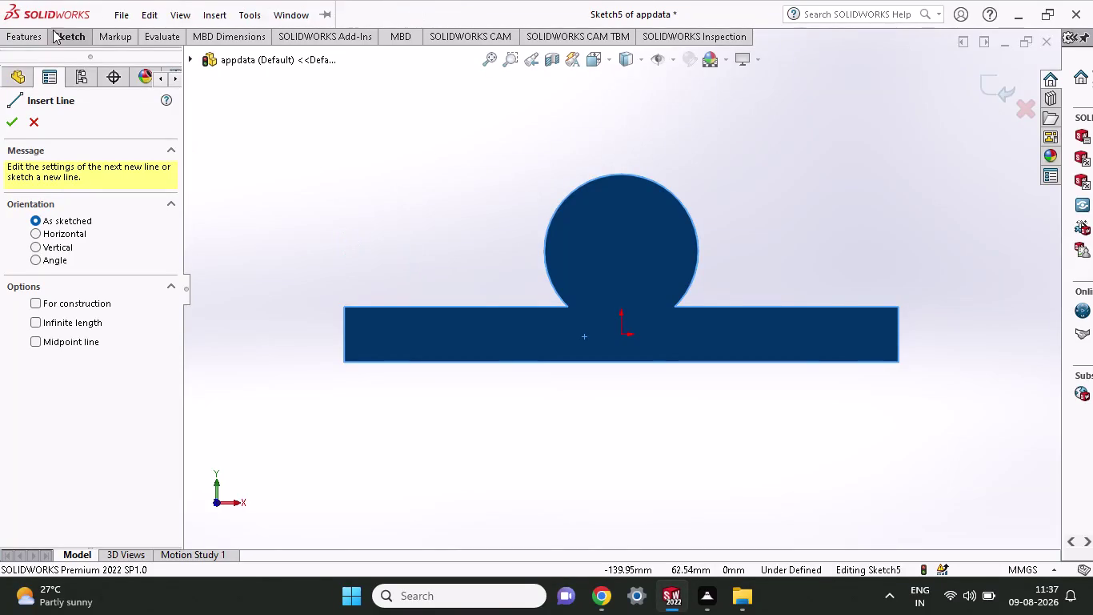
Sketch a line from the plate's top-left corner partway along the top edge, stopping before the boss.
click(53, 39)
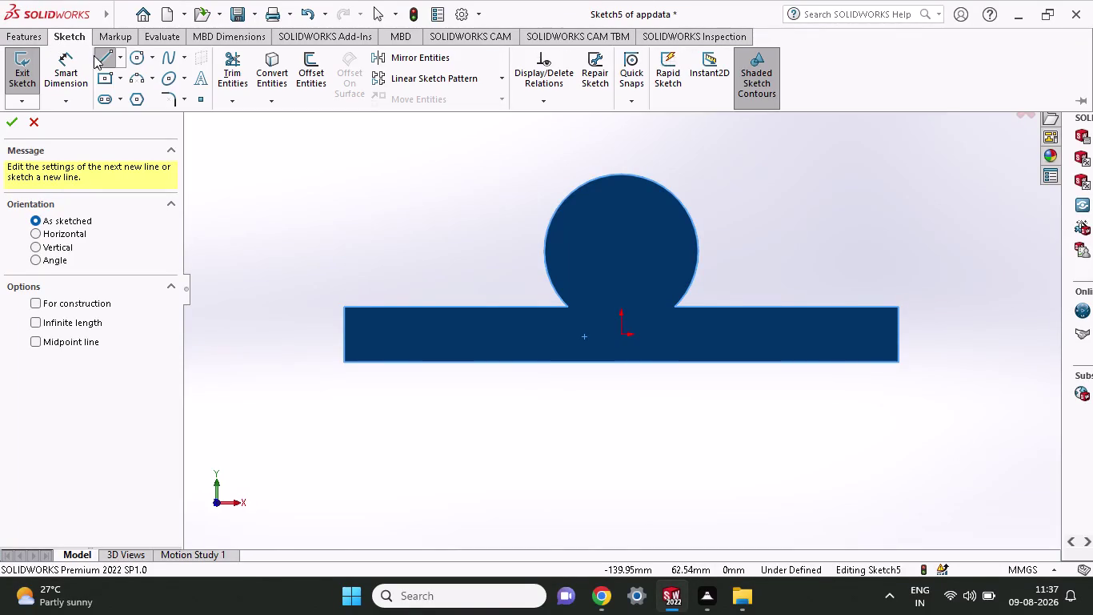
click(105, 56)
click(342, 306)
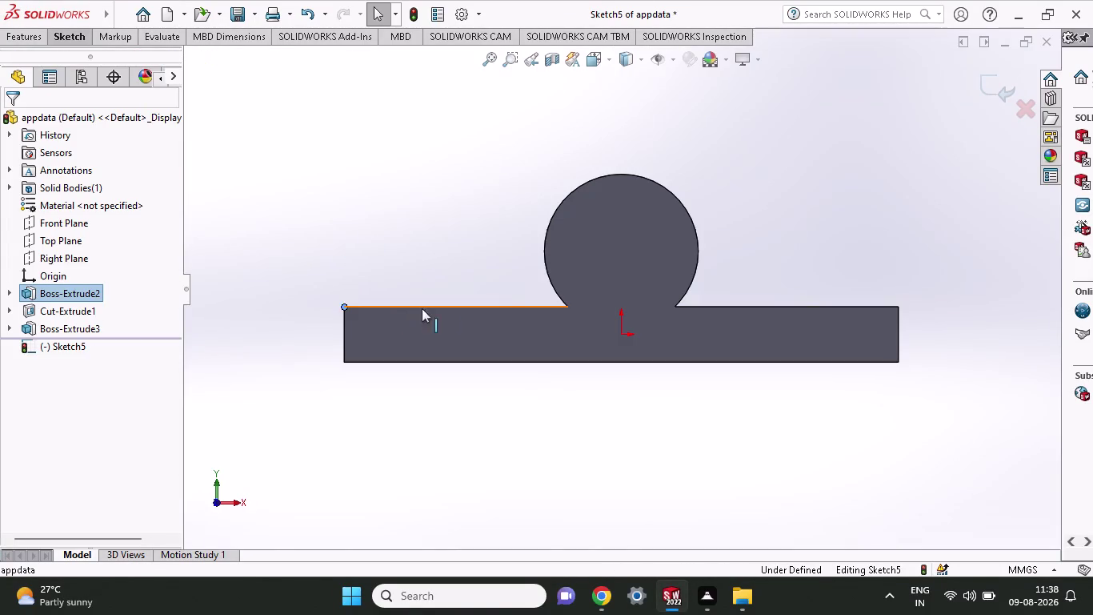
click(532, 305)
click(453, 254)
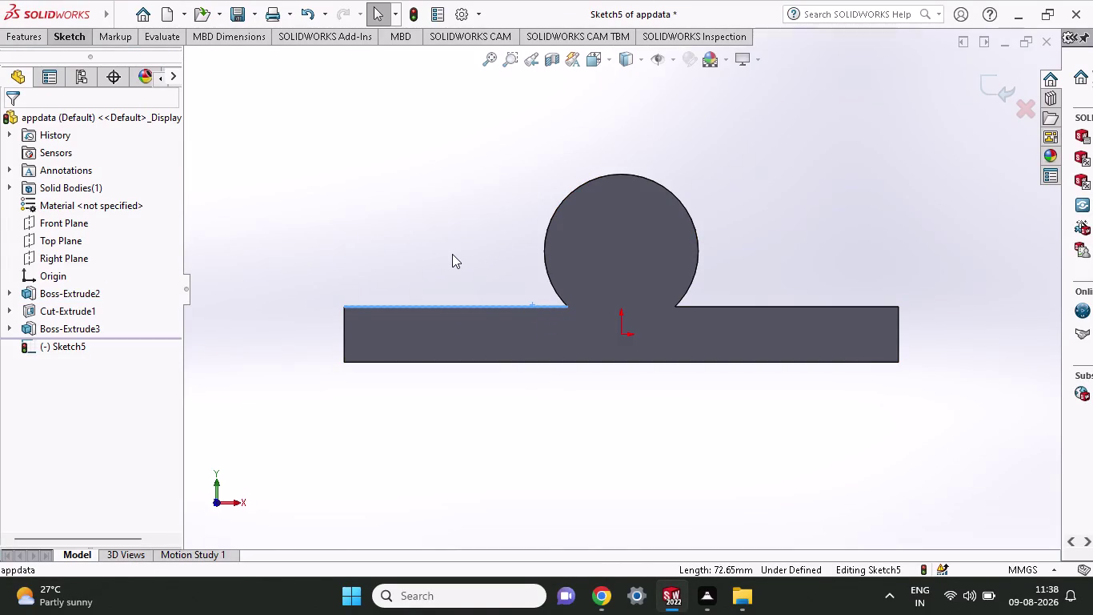
click(67, 41)
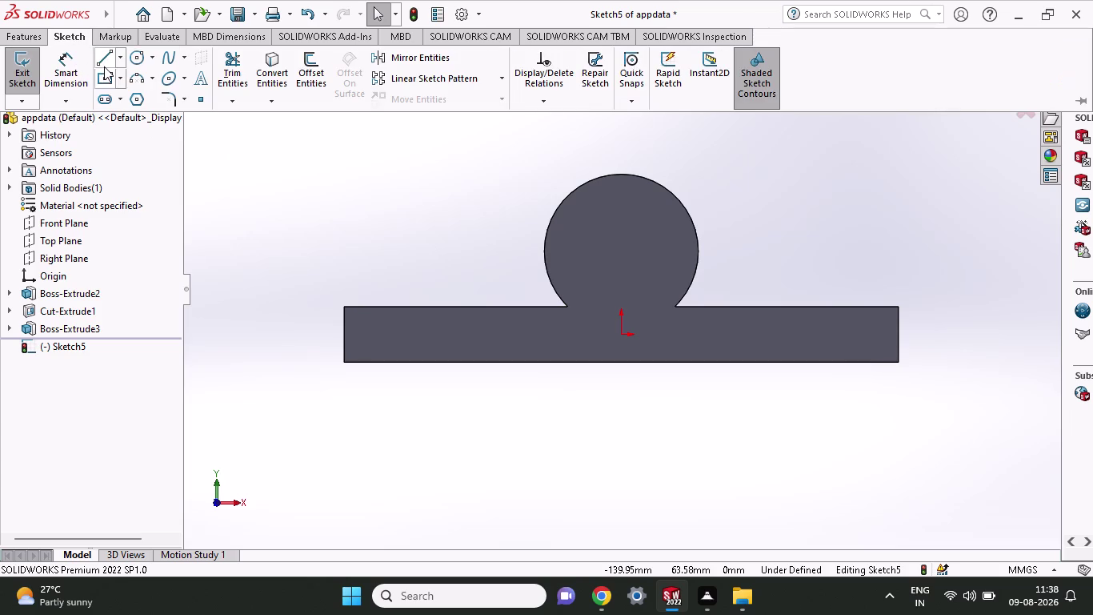
click(104, 66)
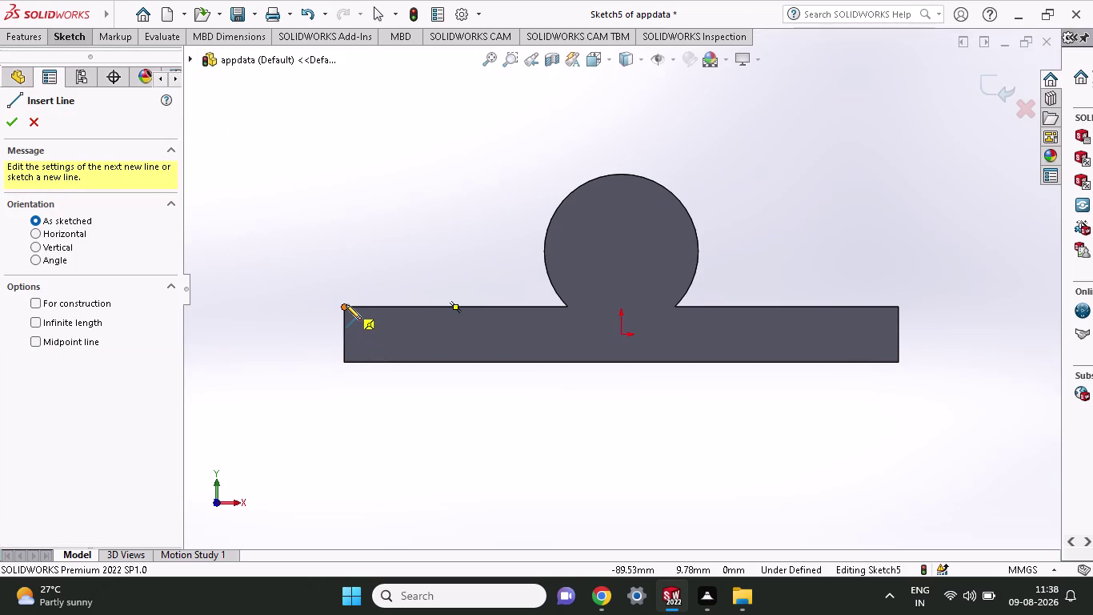
click(345, 304)
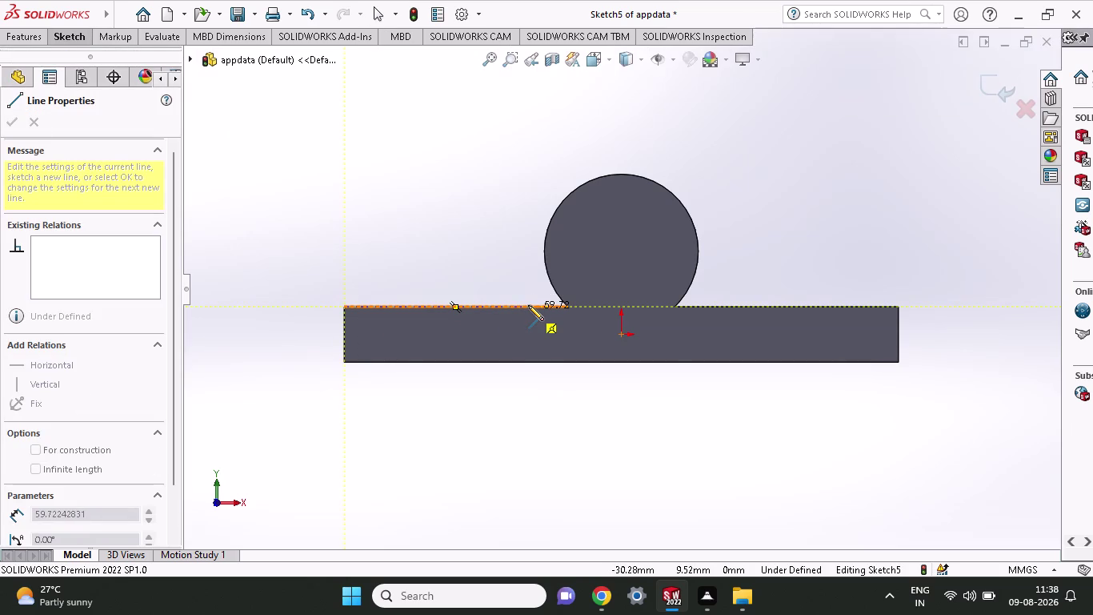
click(528, 305)
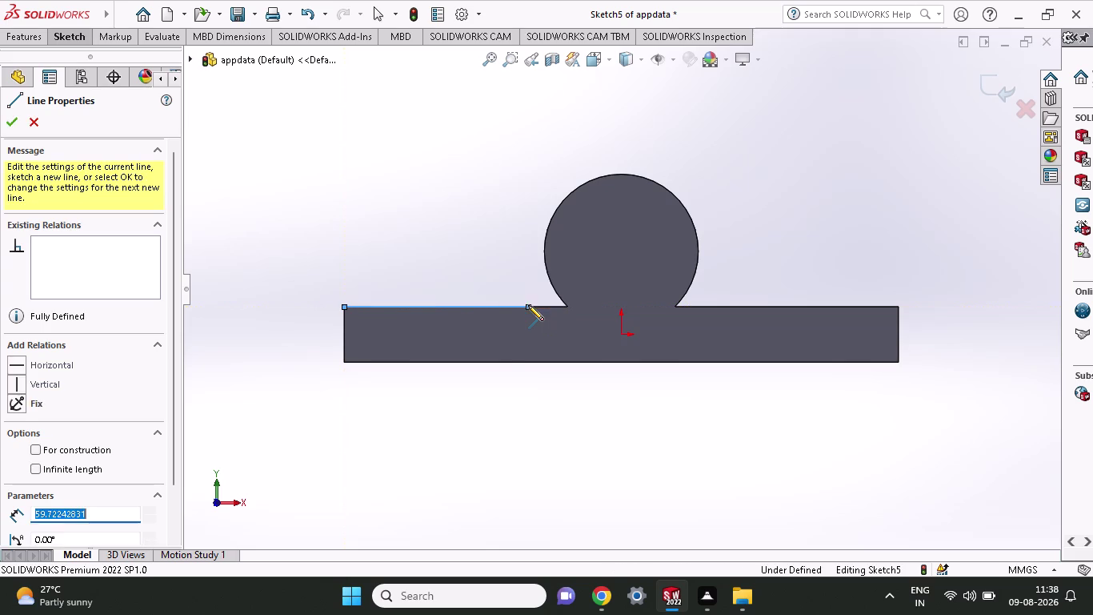
right_click(442, 445)
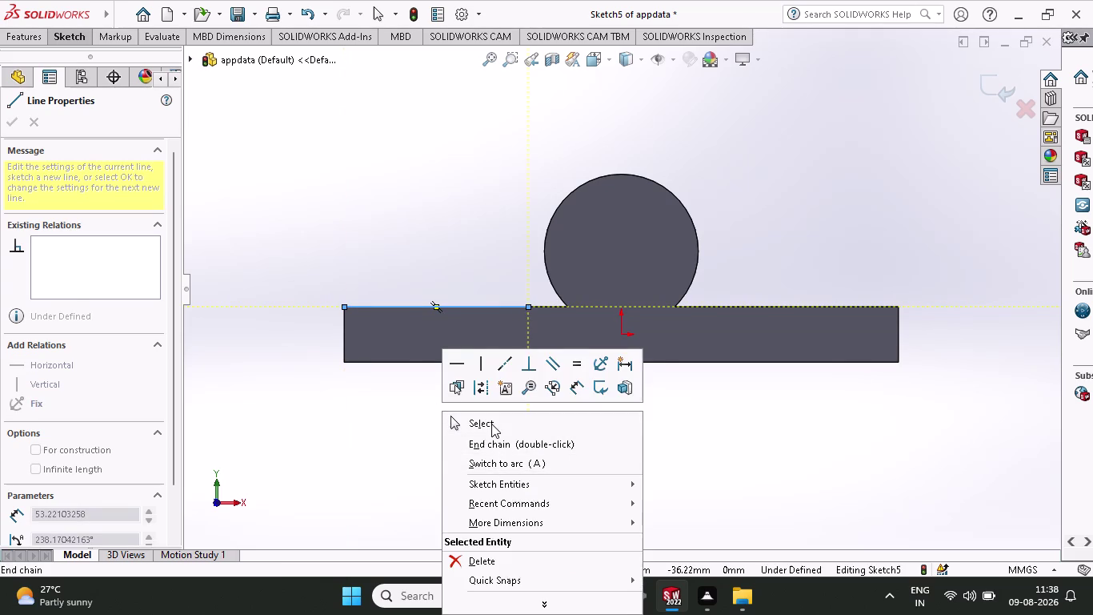
click(491, 423)
click(58, 38)
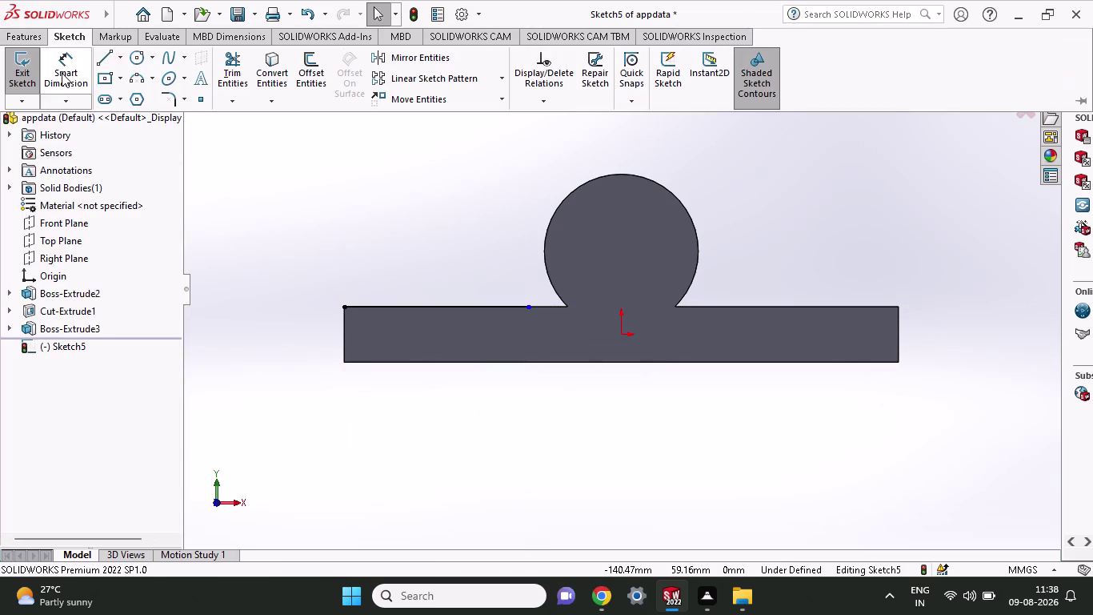
Dimension the top-edge line between its endpoints below the plate, entering 50.
click(65, 67)
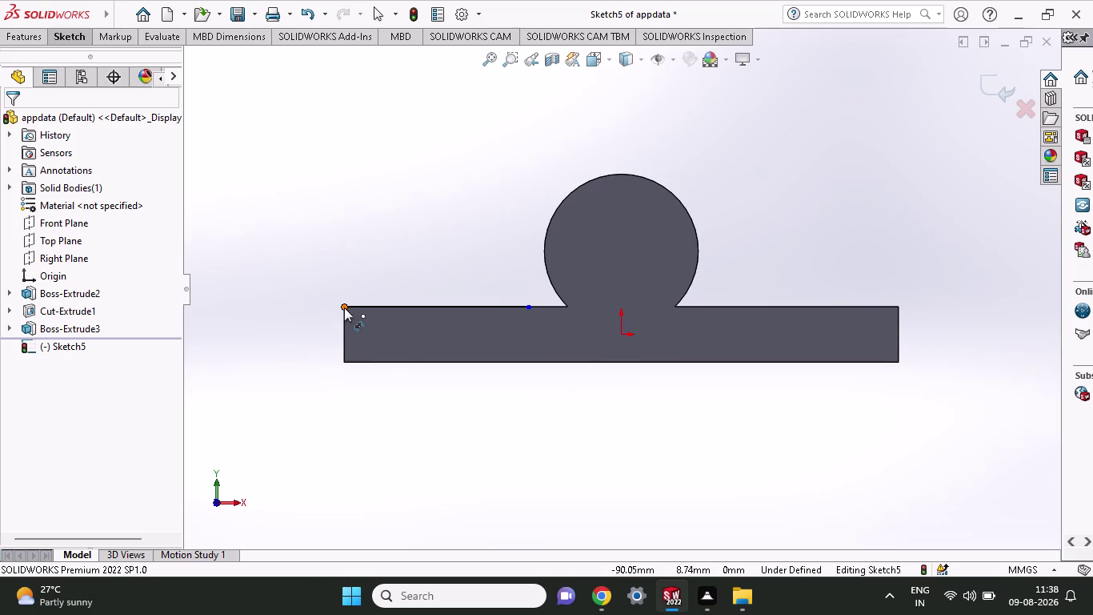
click(344, 308)
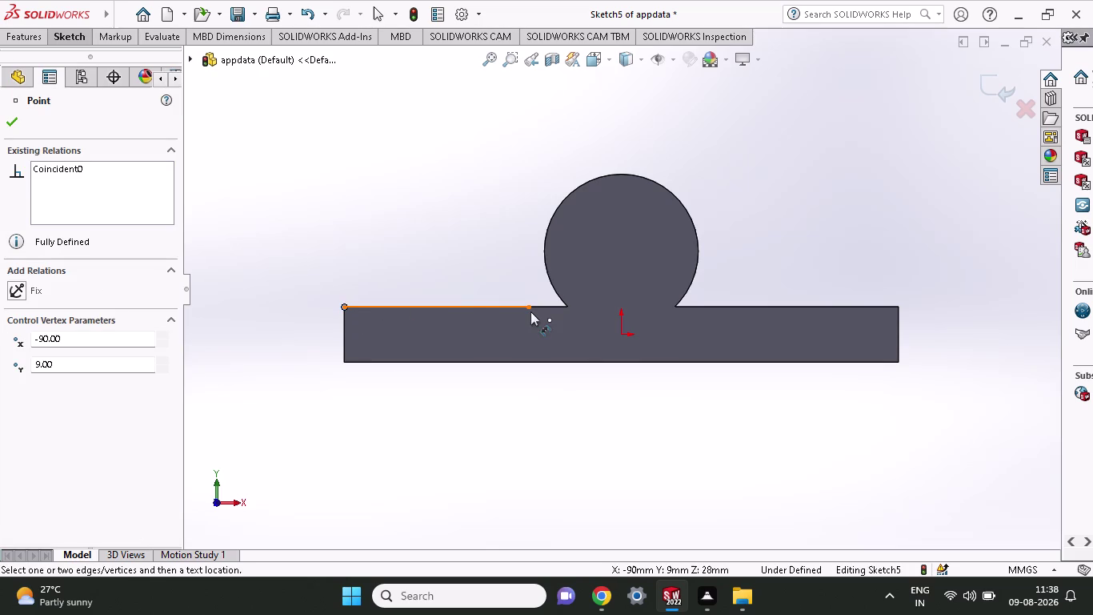
click(528, 307)
click(519, 429)
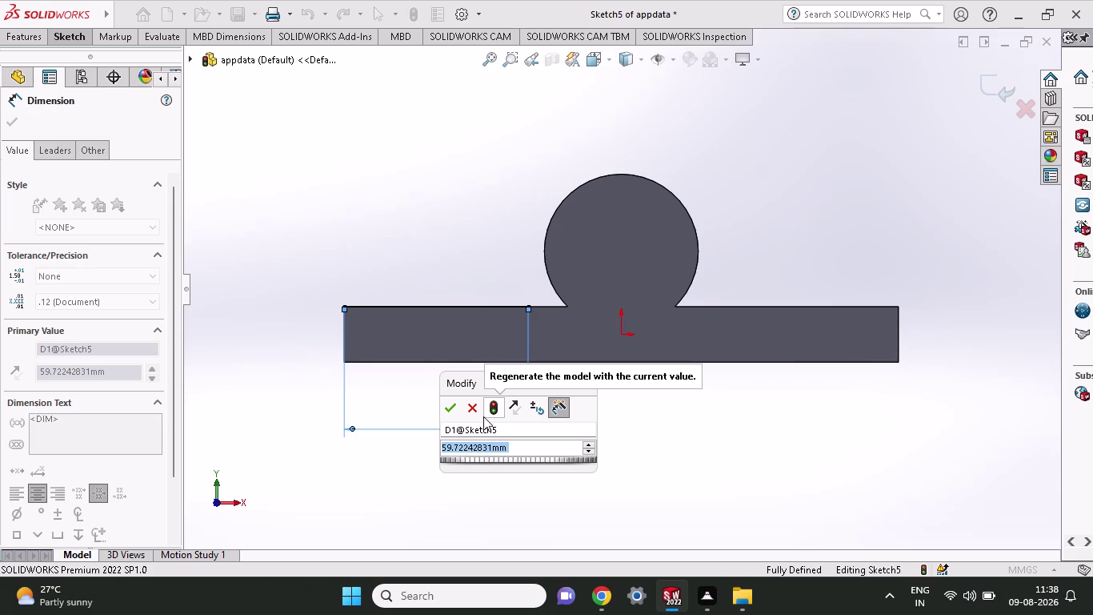
text(50)
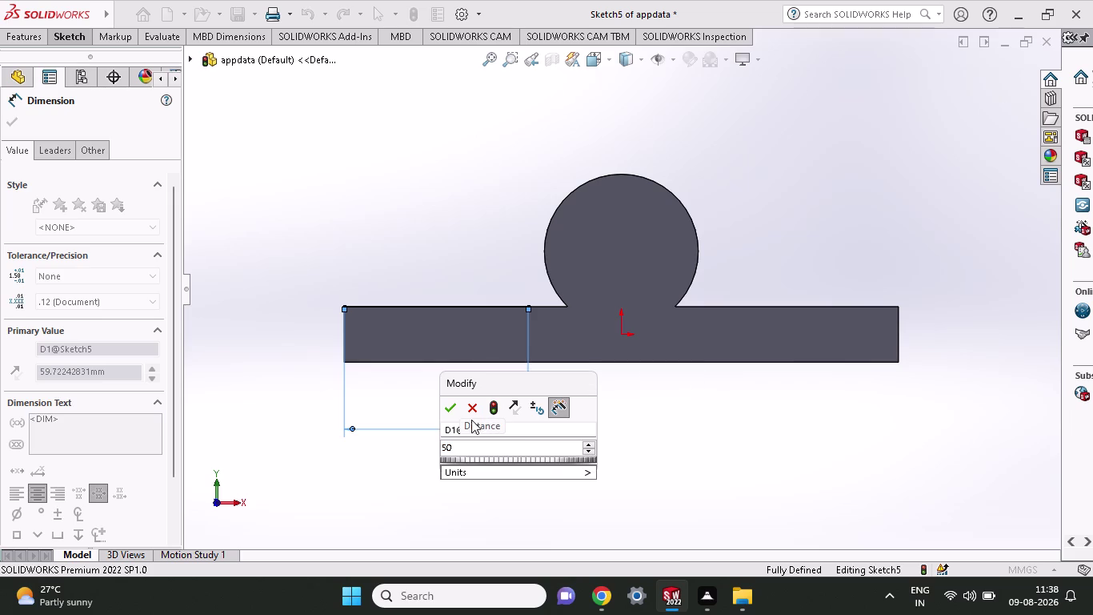
click(448, 414)
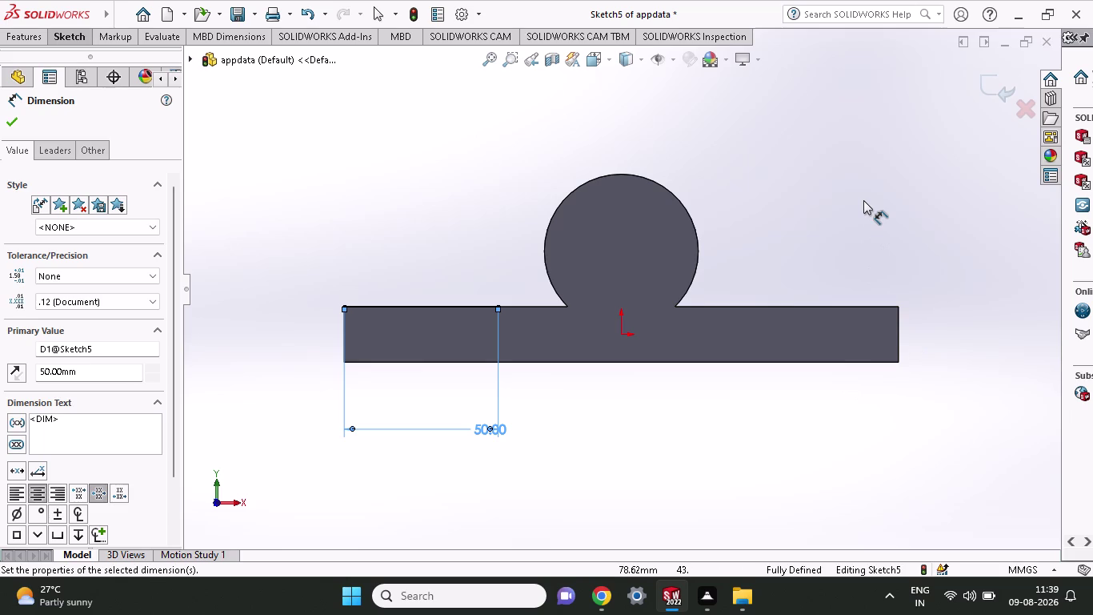
Adjust the view and undo the length change back to 59.72.
middle_drag(863, 200, 867, 245)
scroll(up, 3)
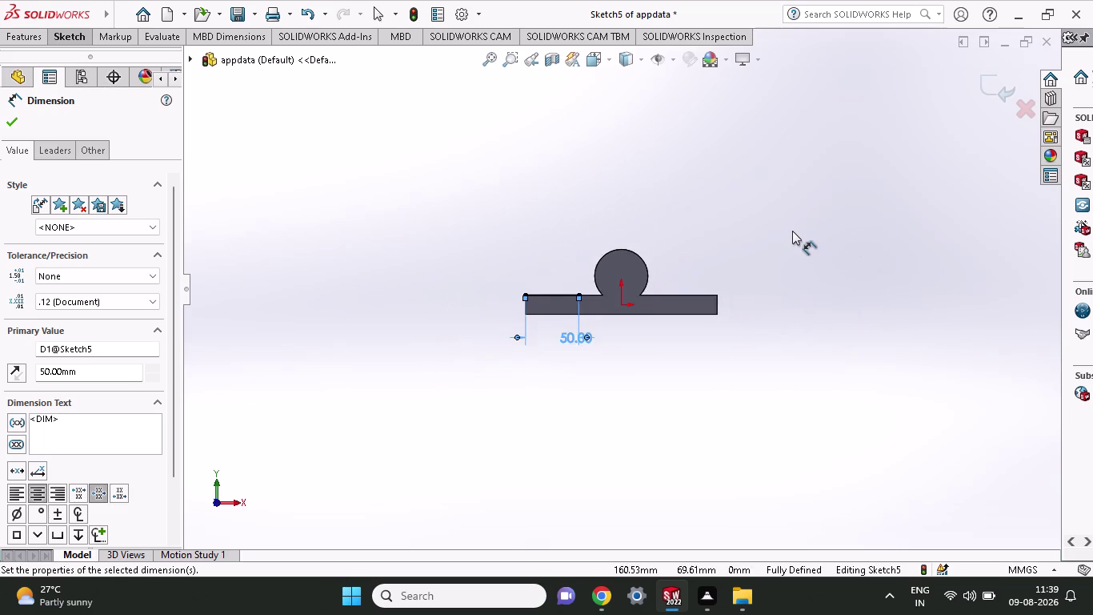
scroll(down, 3)
scroll(up, 3)
scroll(down, 3)
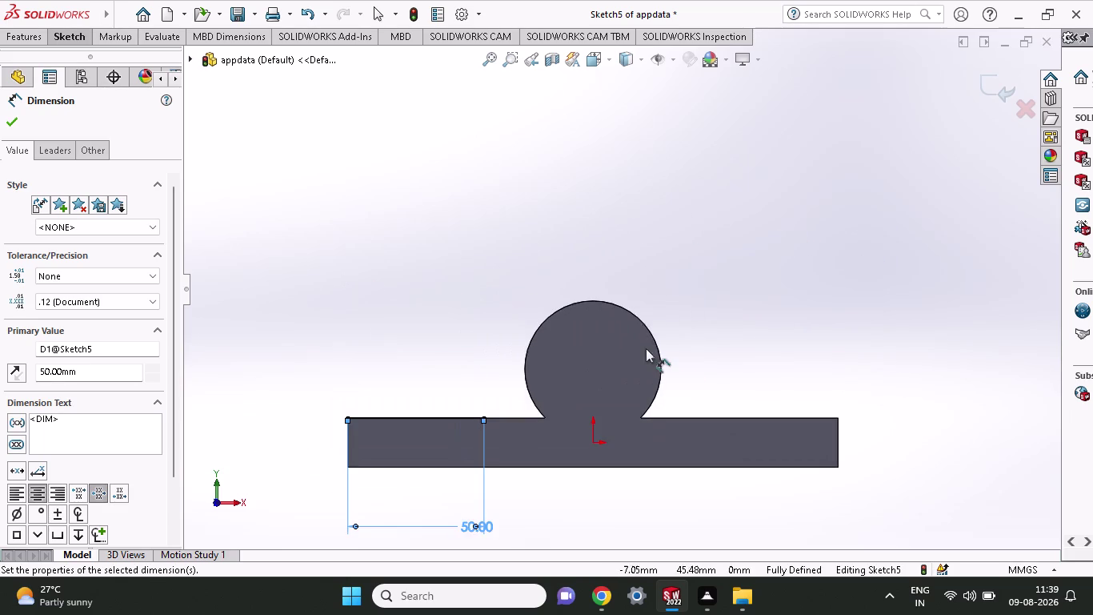
scroll(up, 3)
scroll(down, 3)
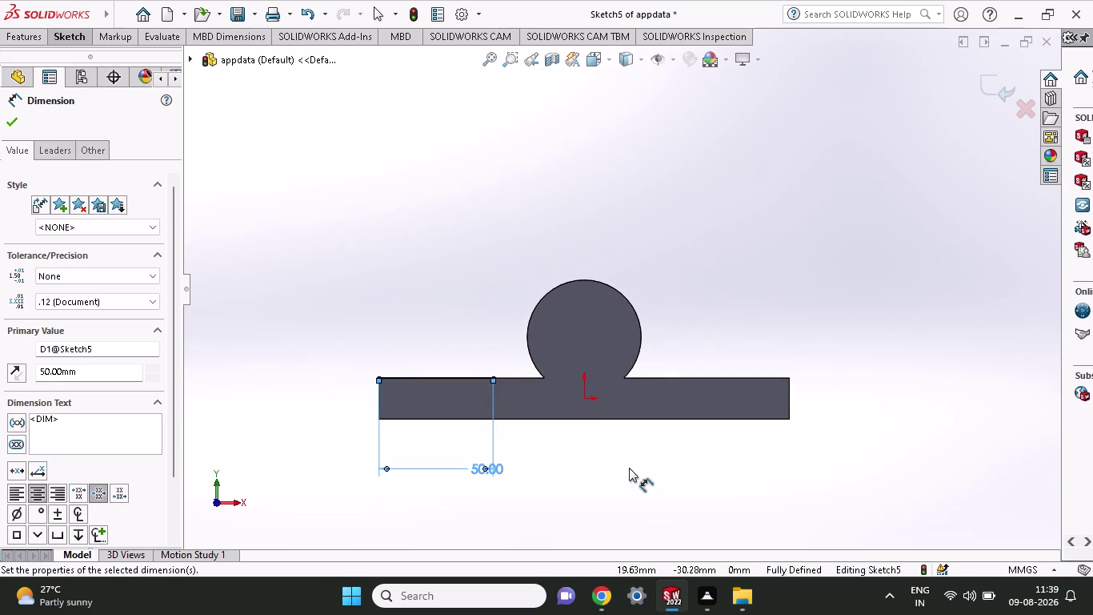
scroll(down, 3)
scroll(down, 3)
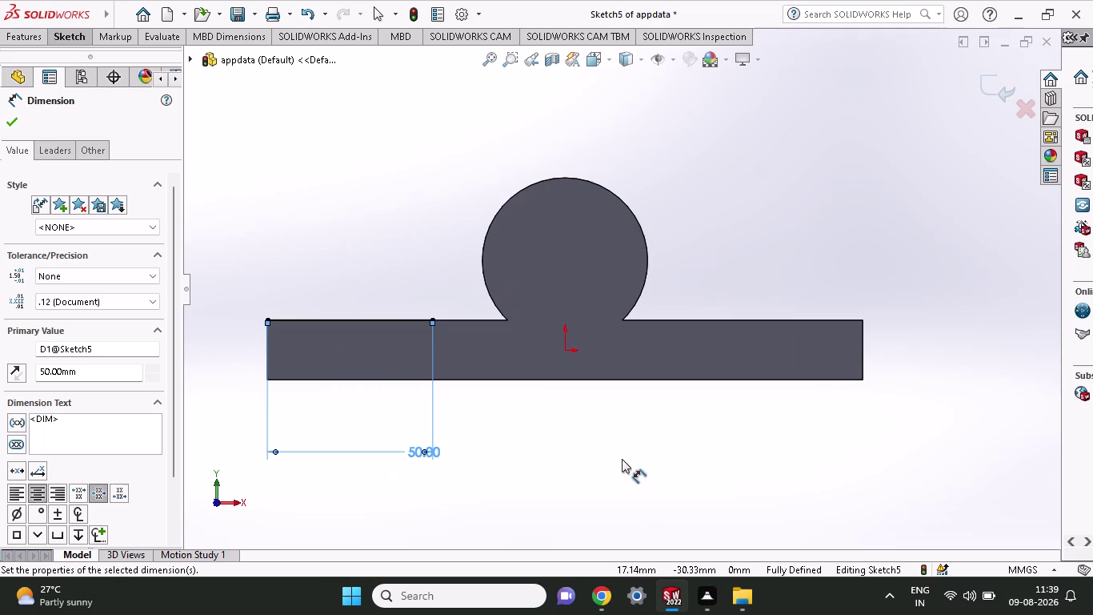
key(ctrl+z)
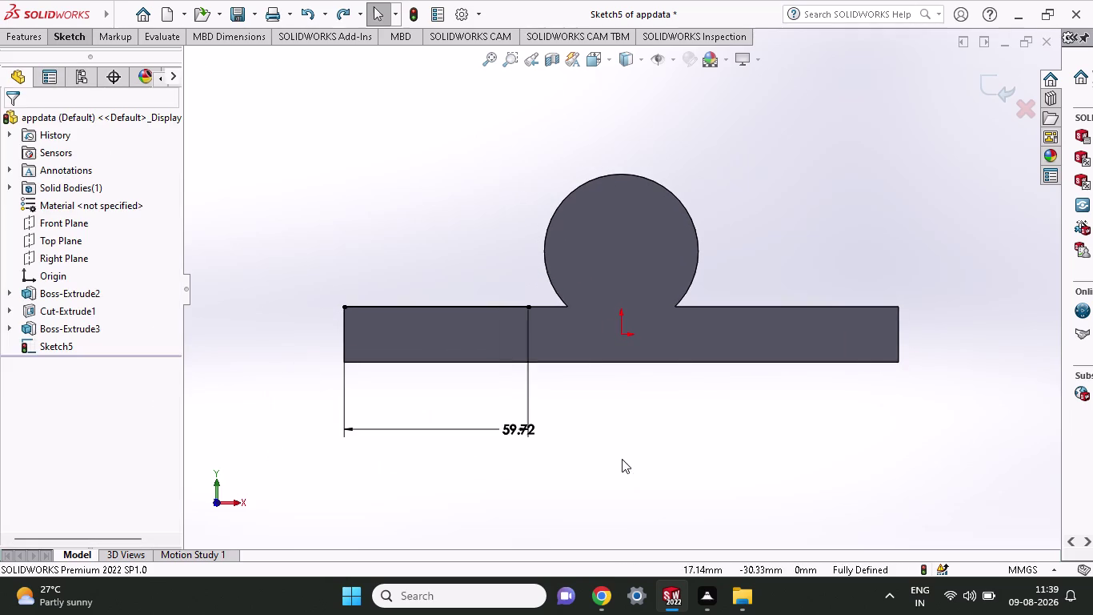
Undo the length dimension and line sketch, returning to edit the boss circle sketch.
key(ctrl+z)
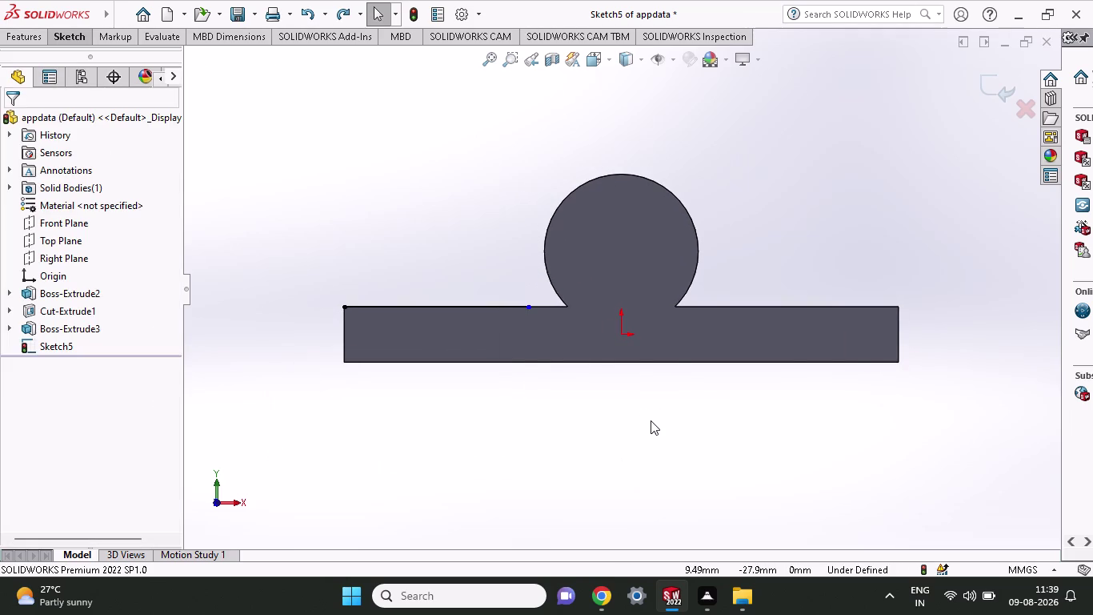
key(ctrl+z)
key(ctrl+z)
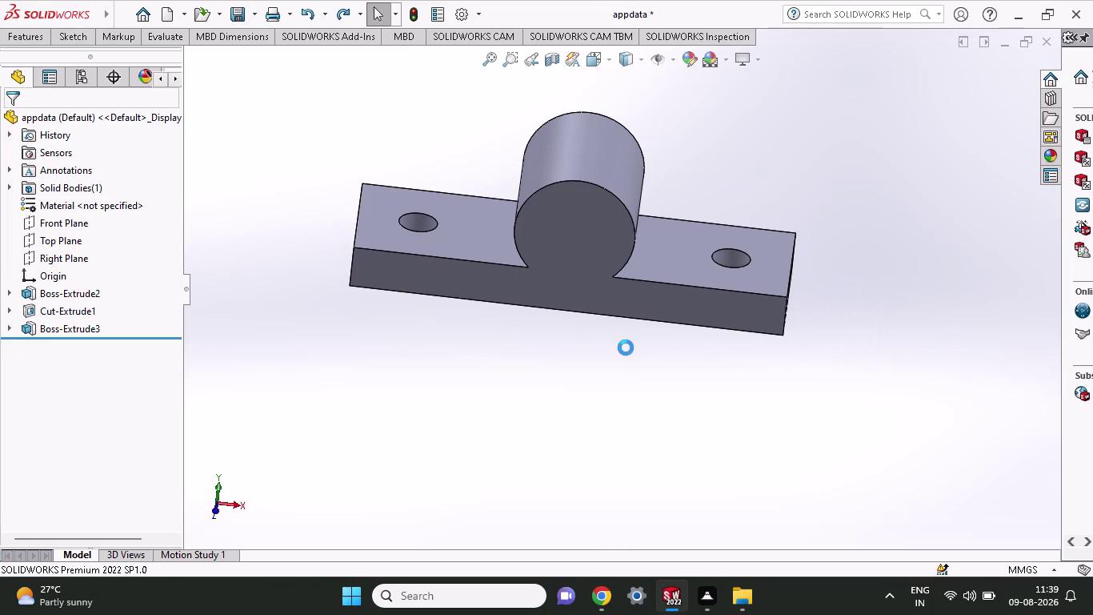
key(ctrl+z)
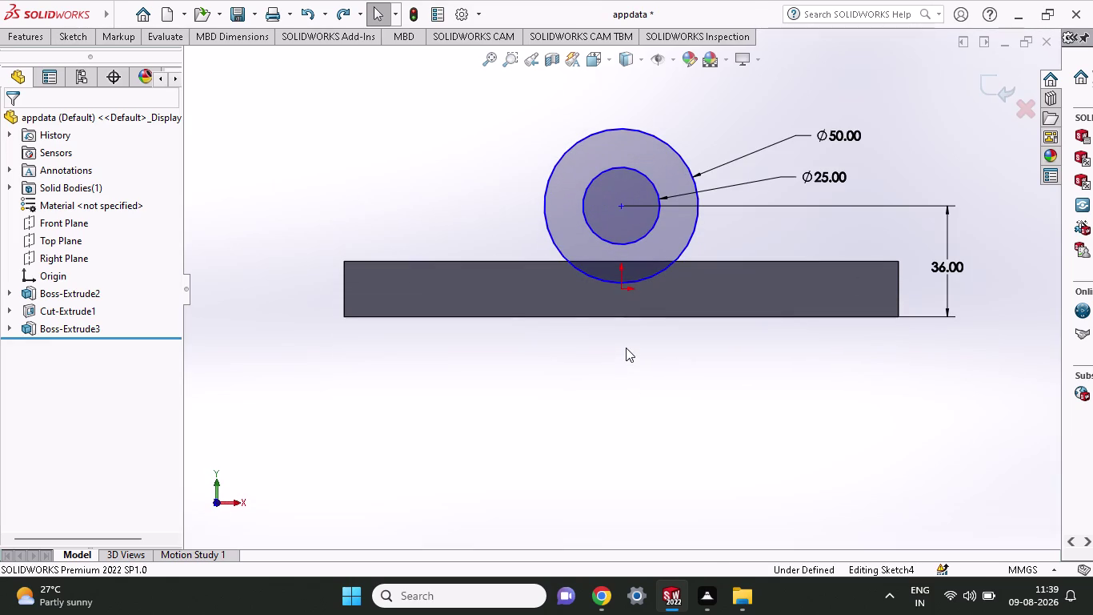
Dimension the circles' centre 70 mm horizontally from the plate's top-left corner.
click(75, 35)
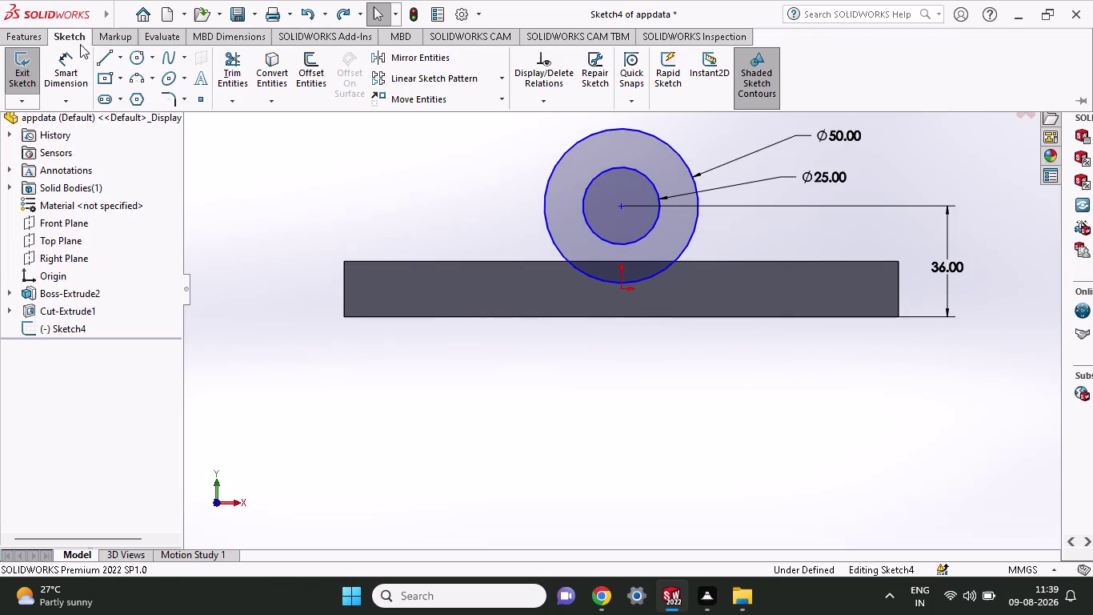
click(80, 66)
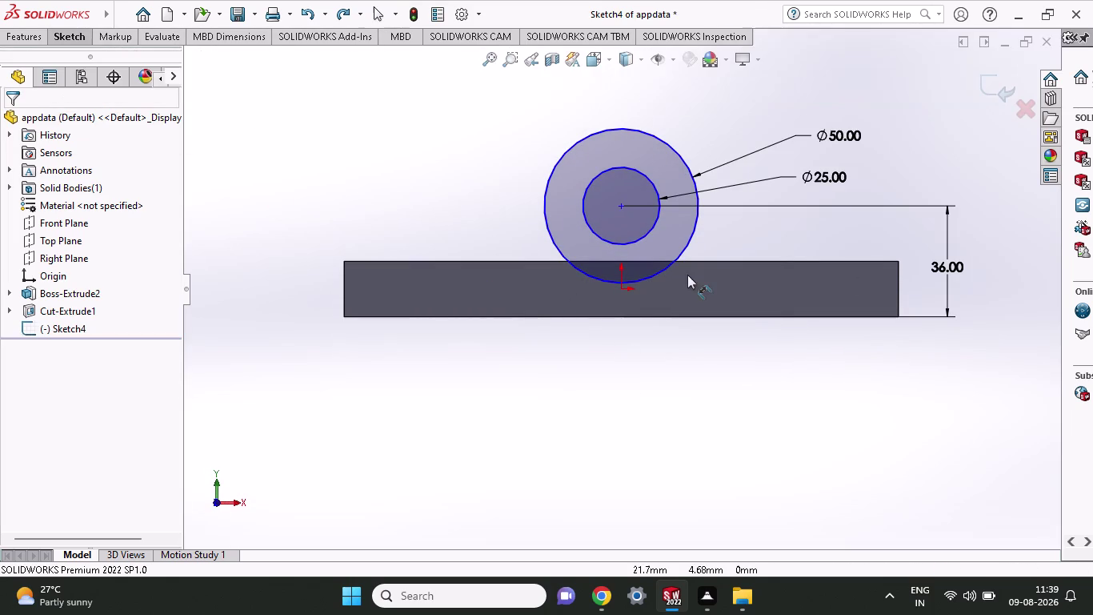
click(622, 208)
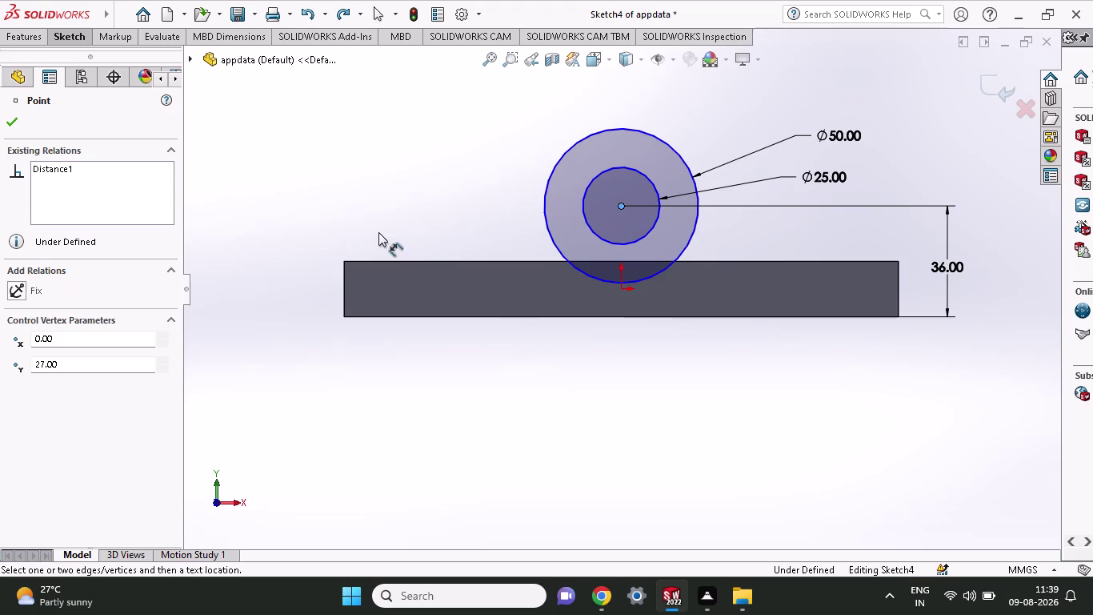
click(345, 262)
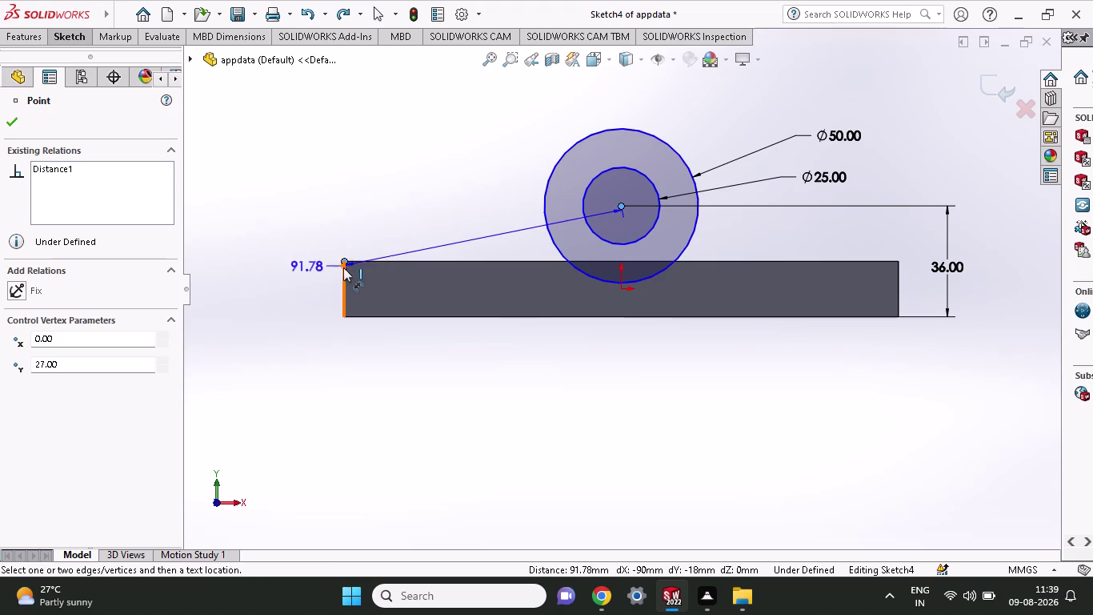
click(472, 432)
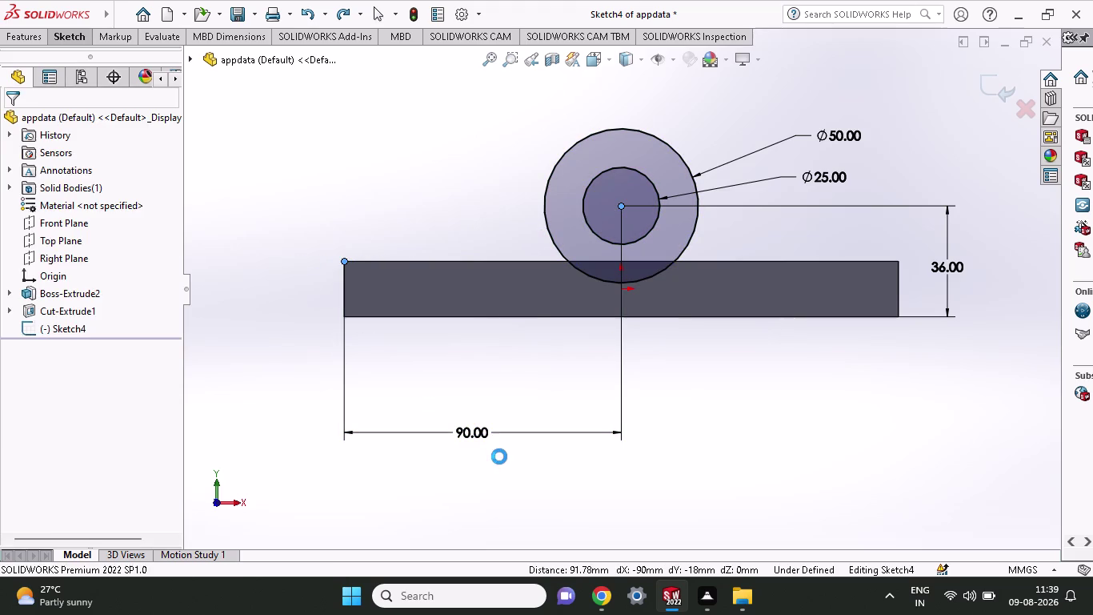
key(7)
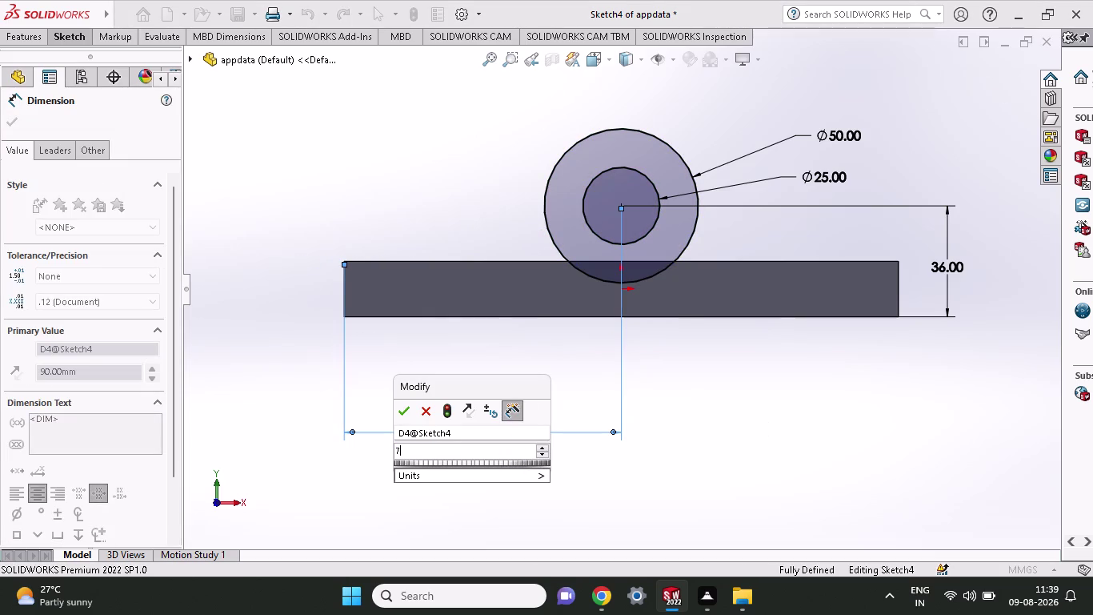
key(0)
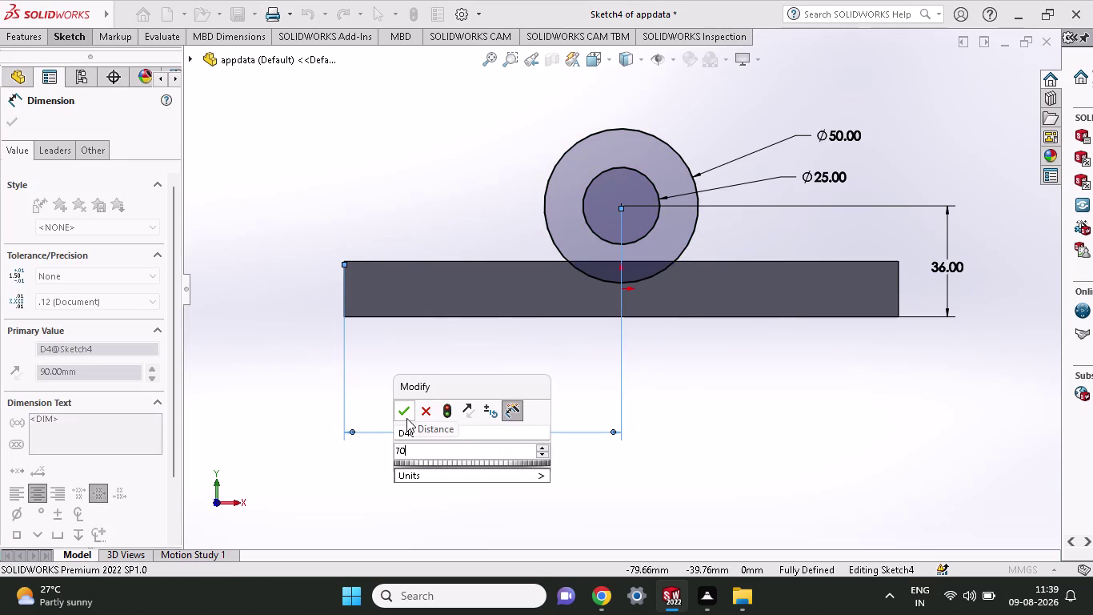
click(407, 418)
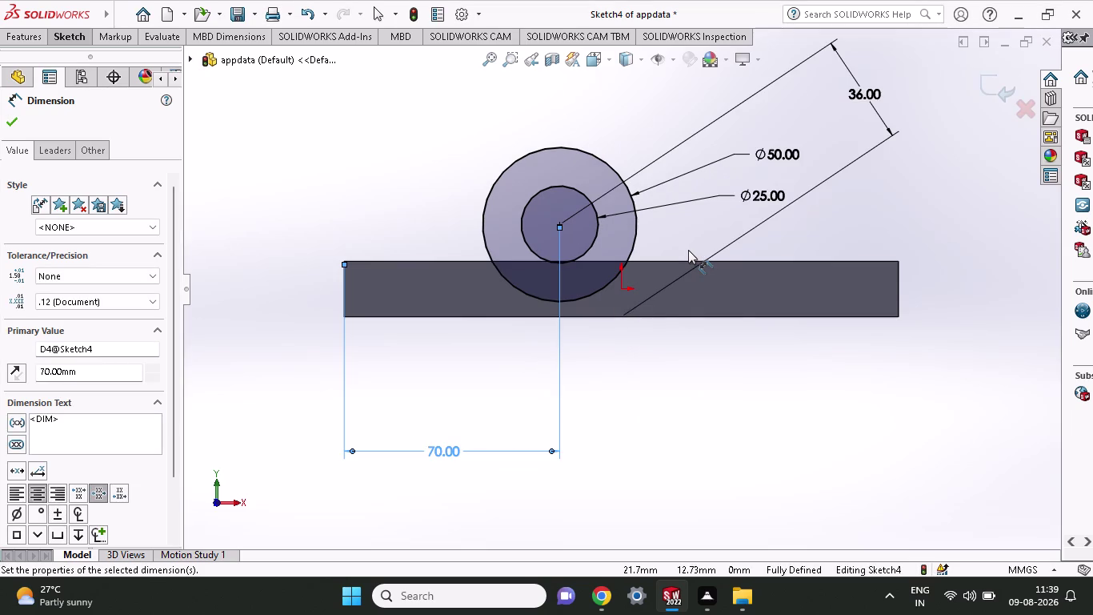
click(28, 39)
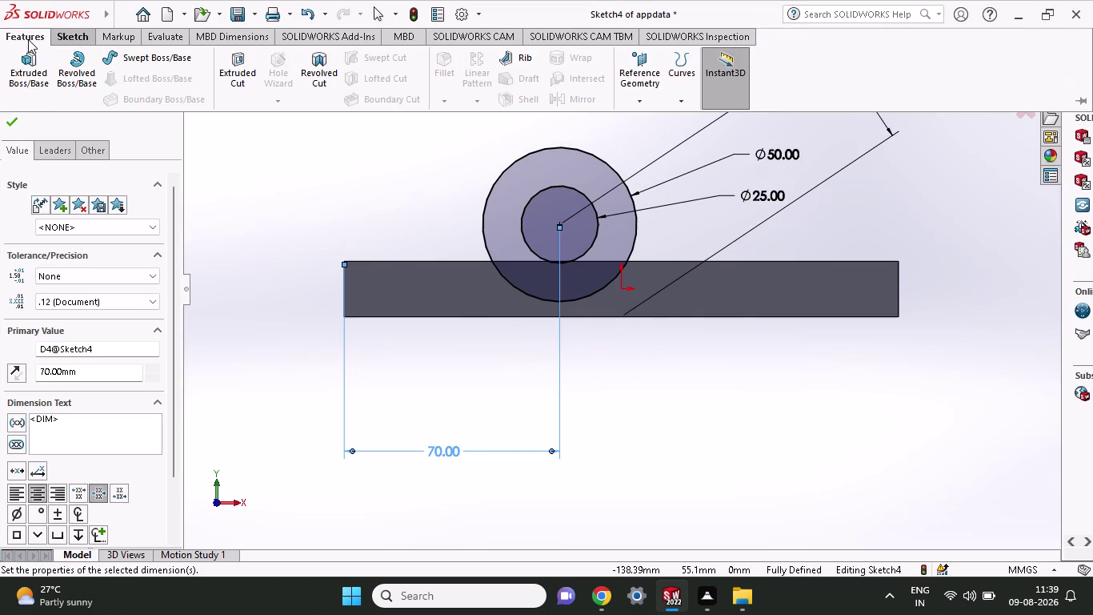
click(37, 69)
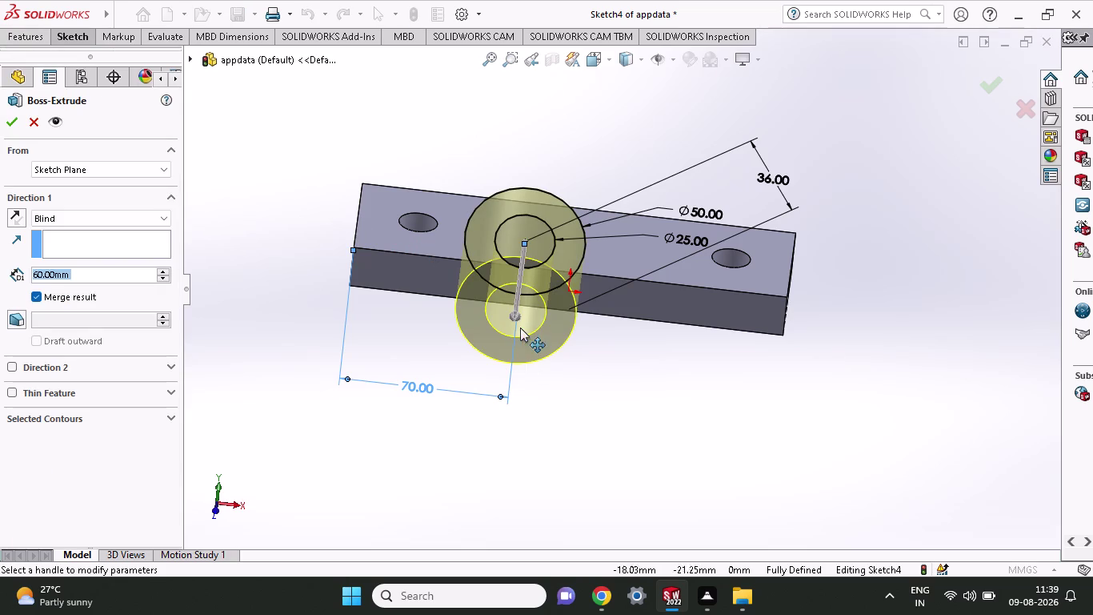
drag(514, 323, 557, 165)
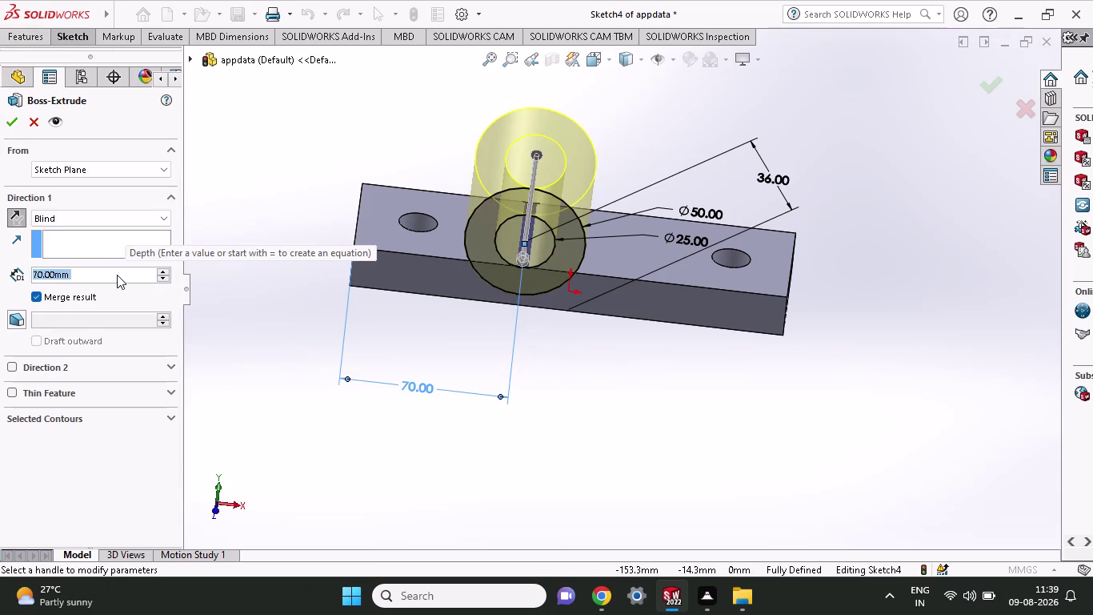
text(60)
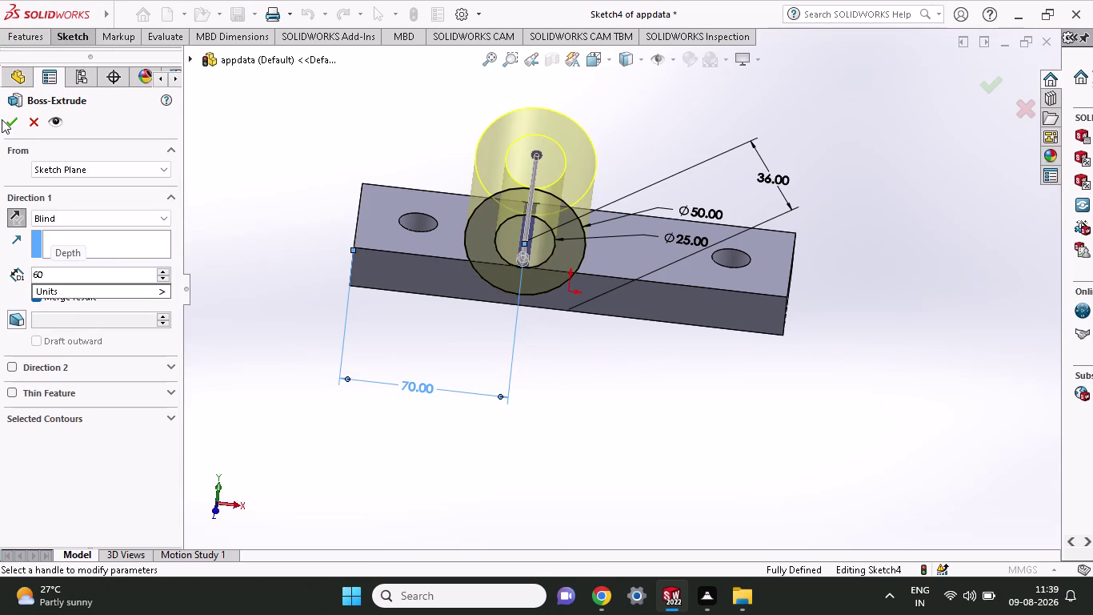
click(4, 119)
click(4, 120)
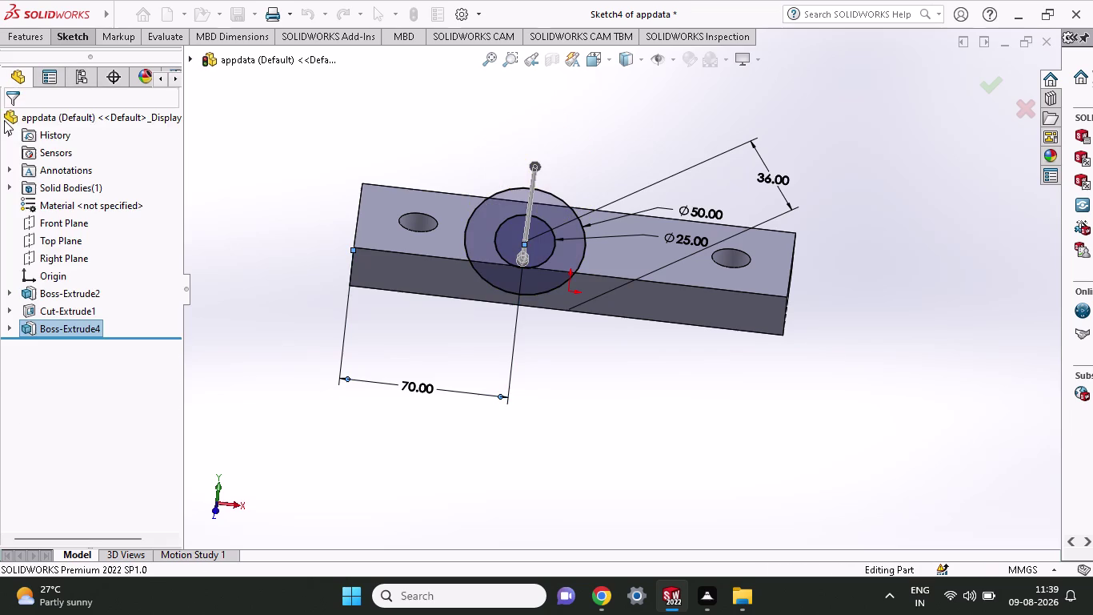
middle_drag(521, 375, 564, 356)
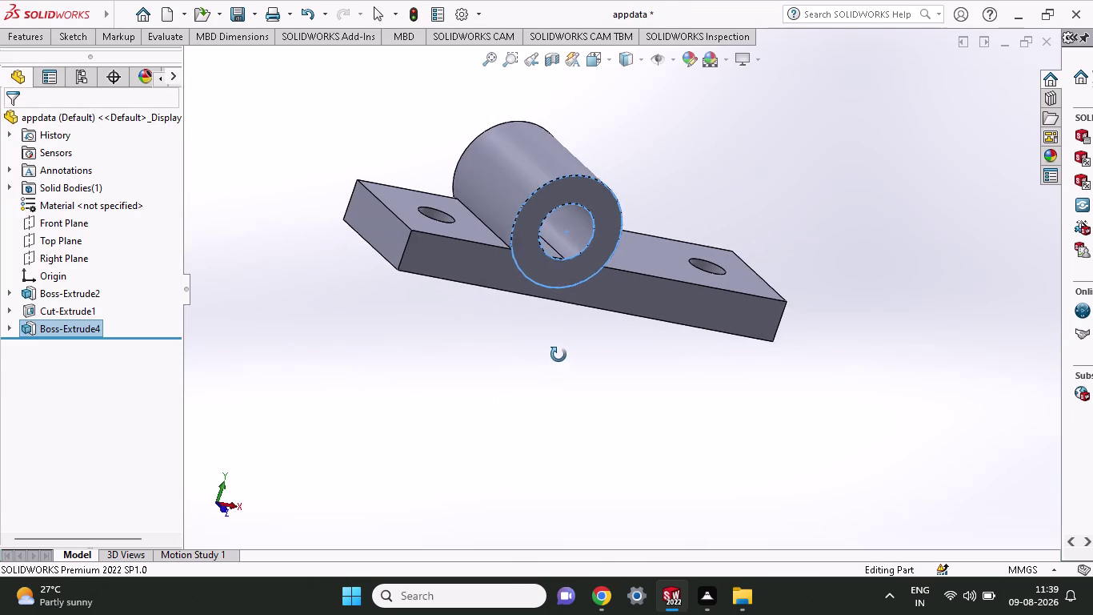
middle_drag(564, 356, 537, 380)
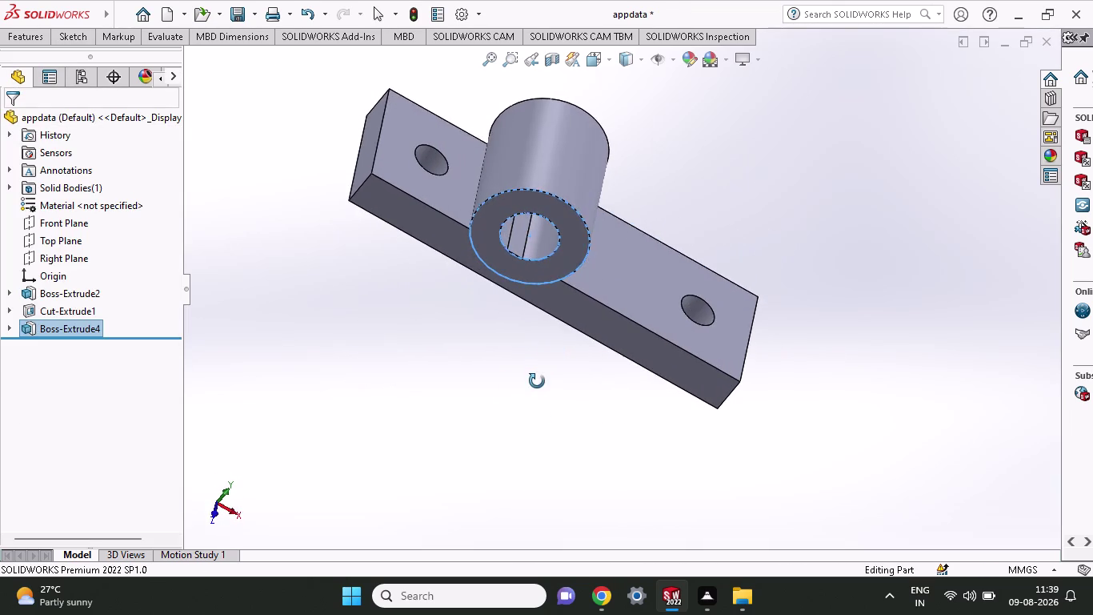
middle_drag(537, 381, 526, 357)
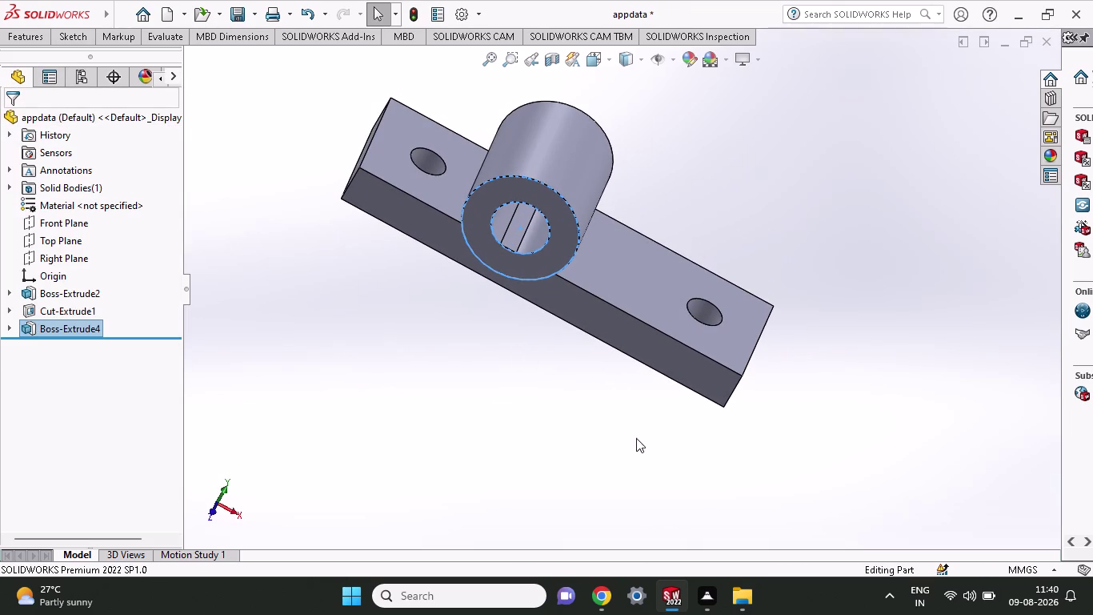
middle_drag(433, 381, 443, 405)
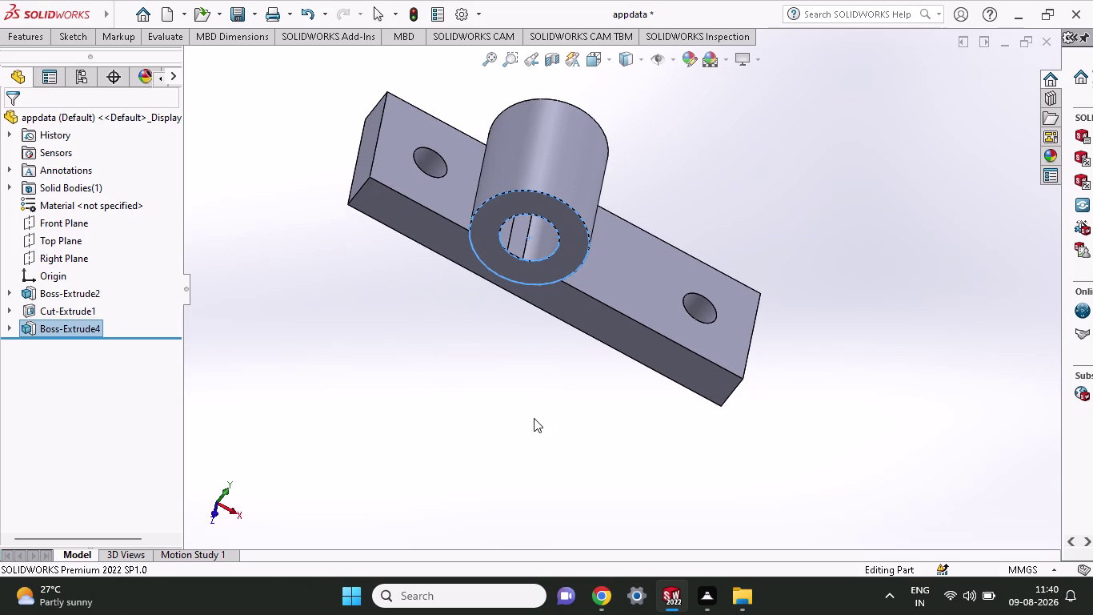
key(ctrl+z)
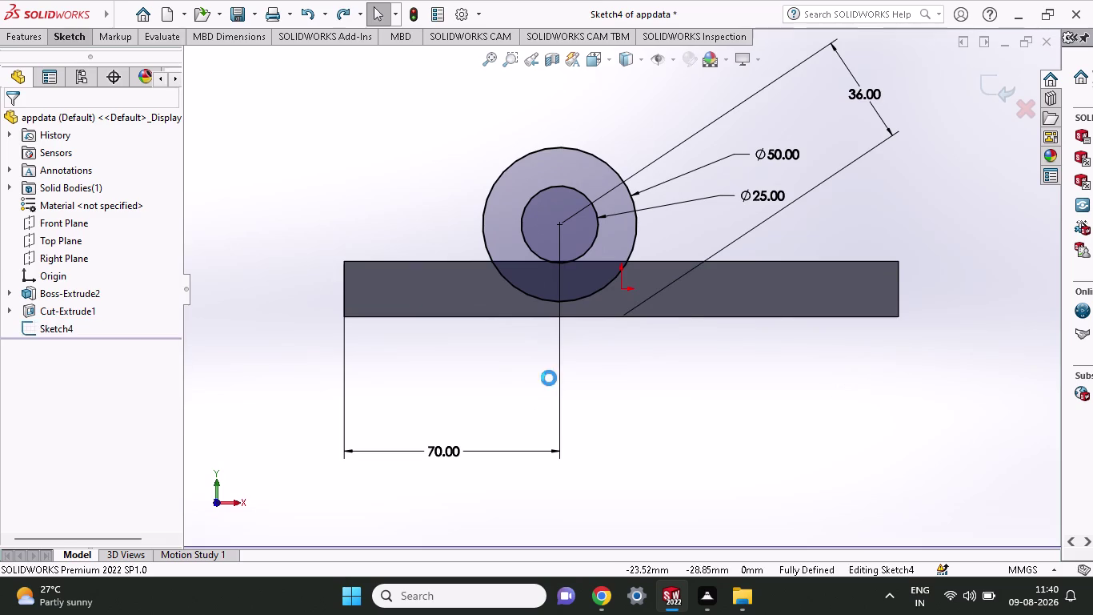
Change the boss centre's position dimension from 70 to 75 mm.
double_click(439, 447)
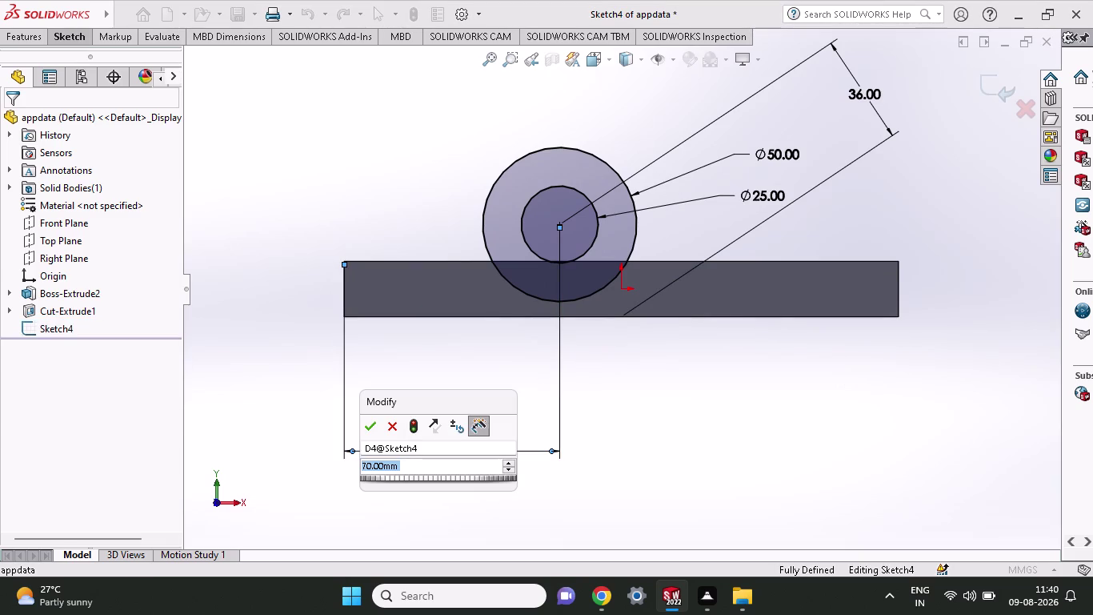
text(75)
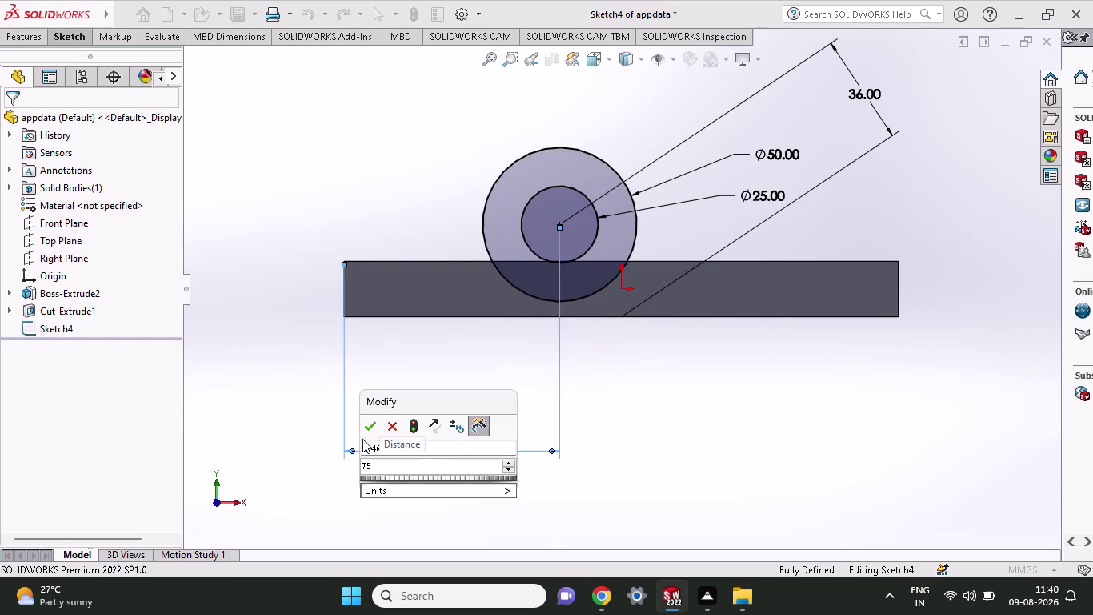
click(369, 422)
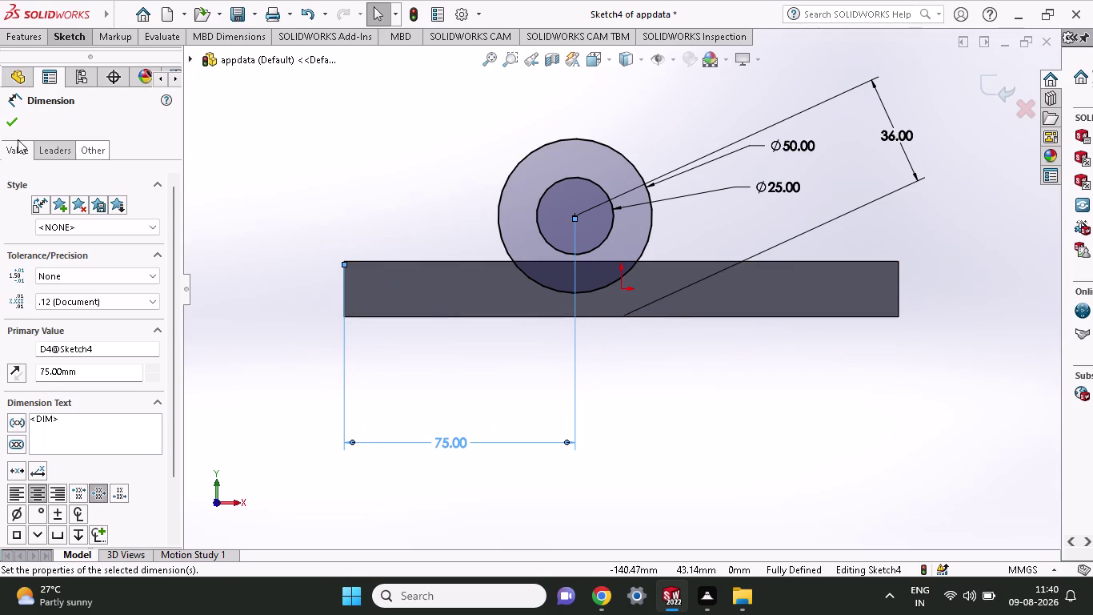
click(13, 125)
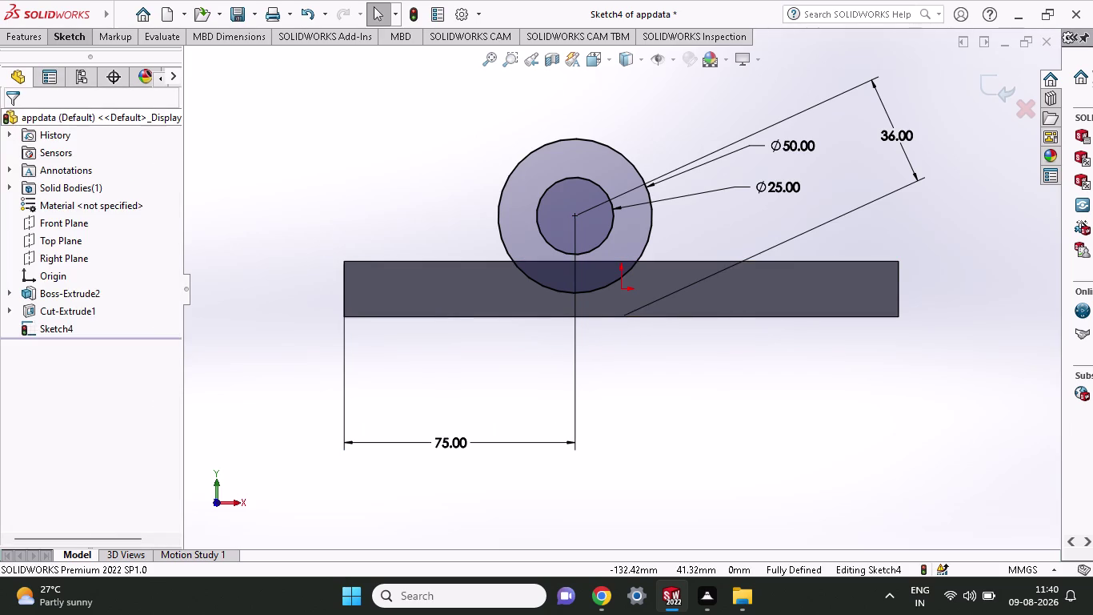
click(40, 35)
Extrude the boss circle sketch Blind to a 60 mm depth.
click(29, 68)
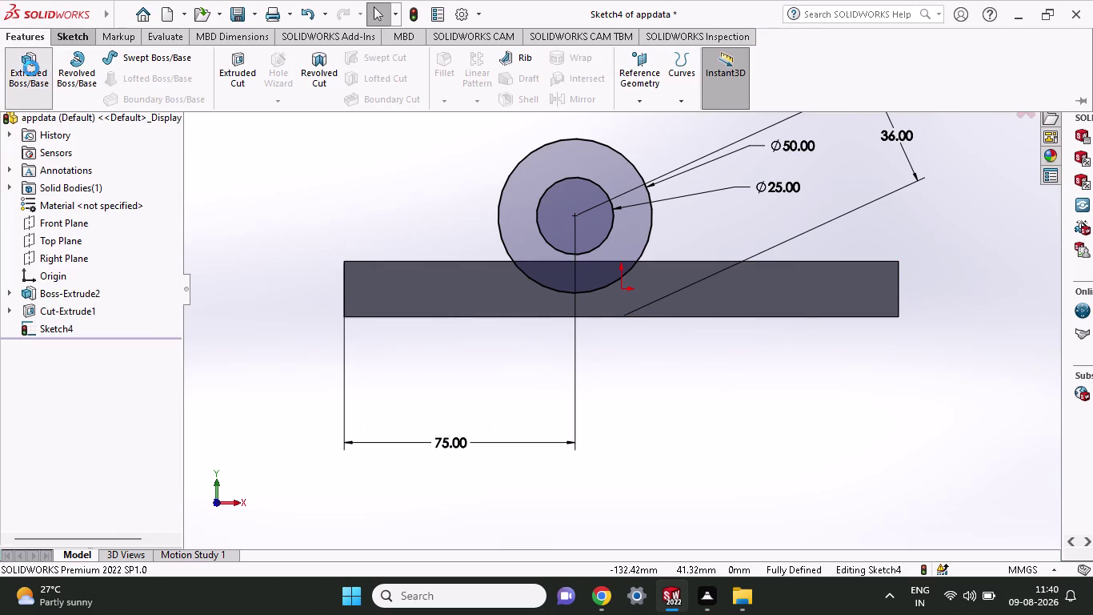
middle_drag(378, 207, 388, 216)
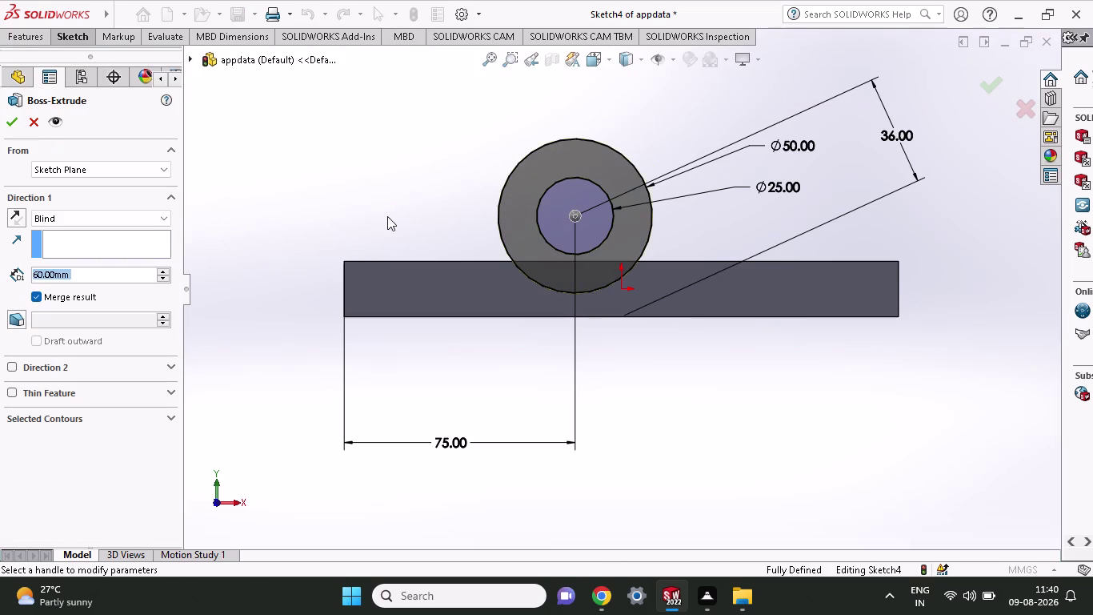
middle_drag(387, 216, 395, 272)
drag(635, 333, 531, 191)
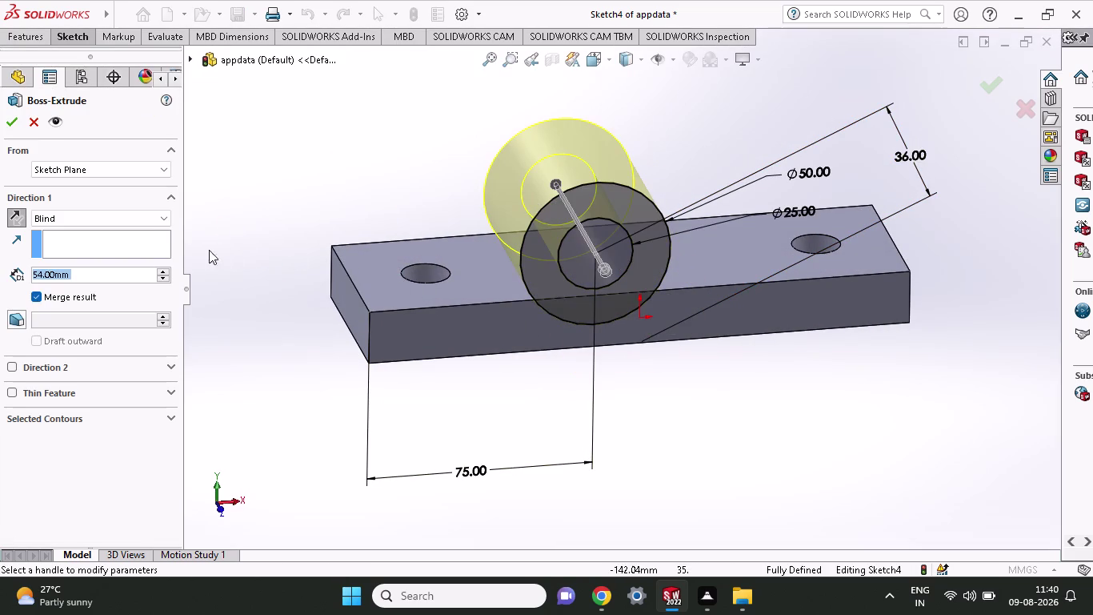
text(60)
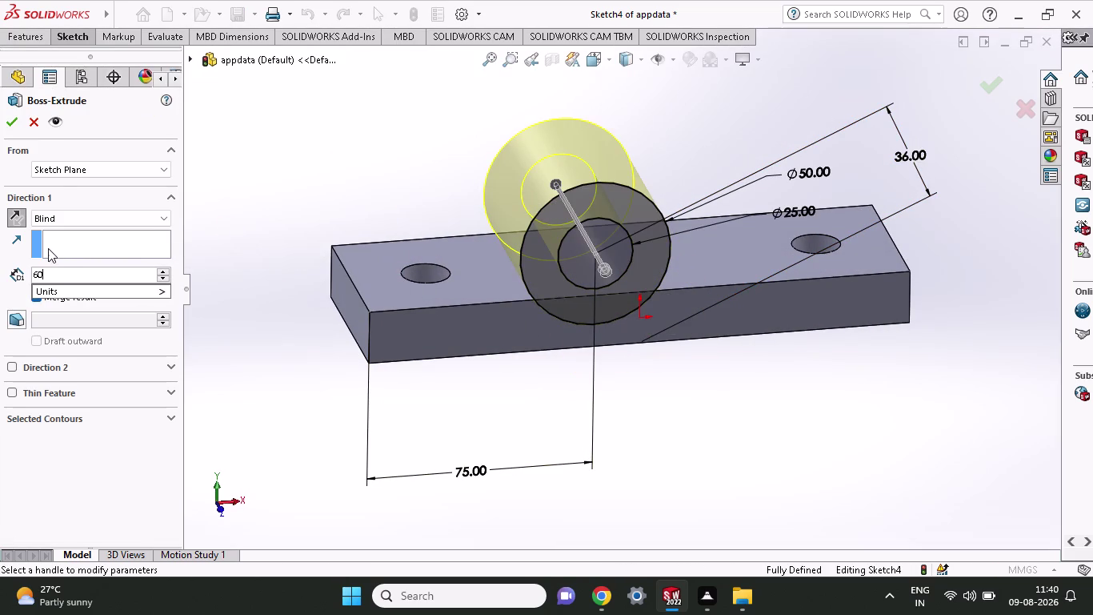
click(12, 125)
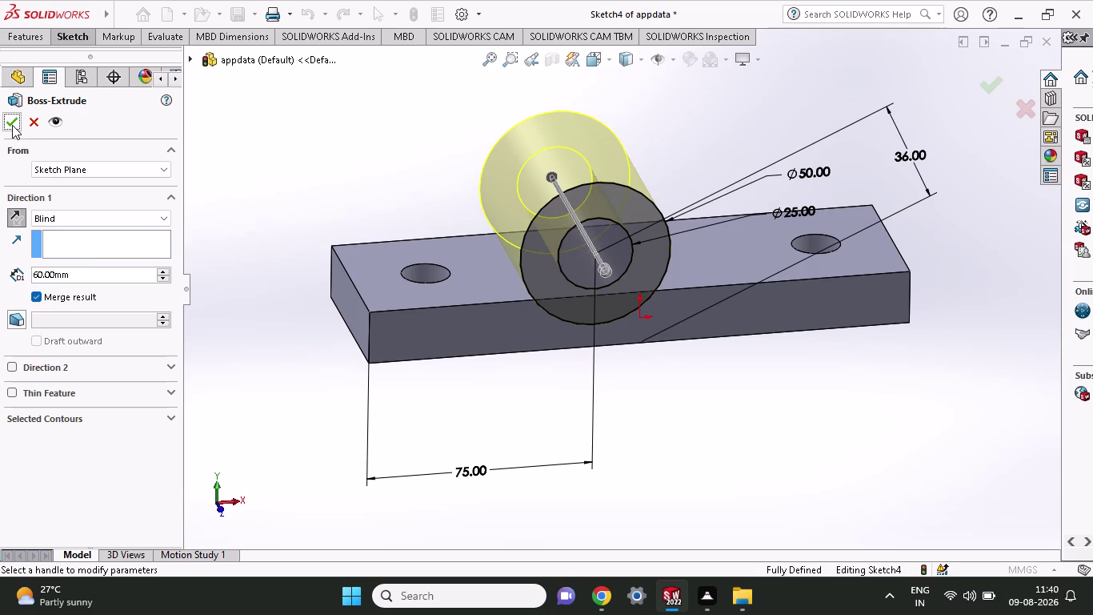
click(12, 125)
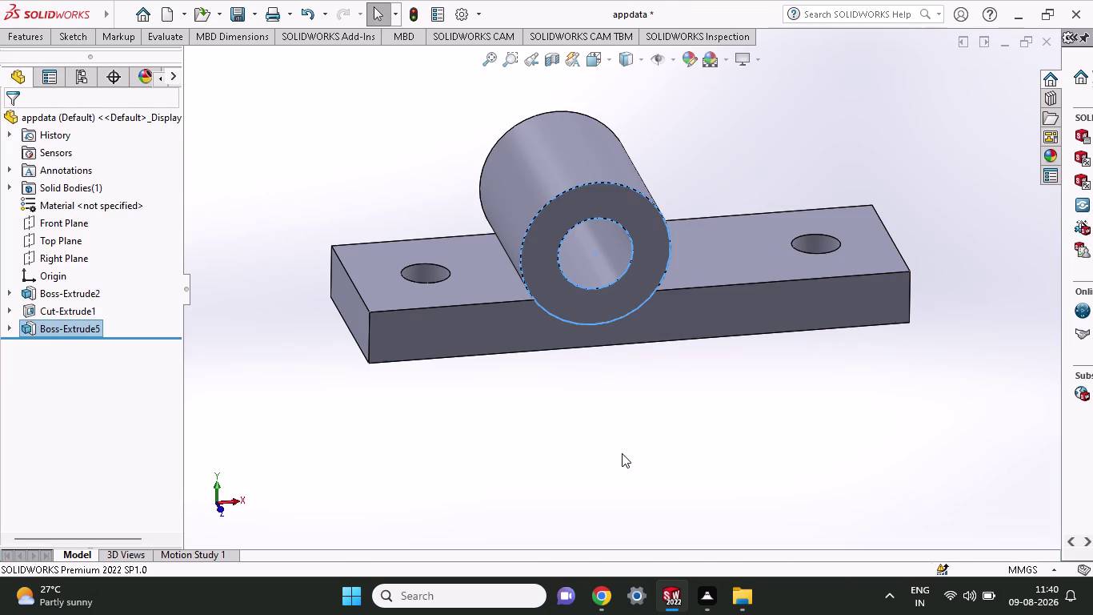
middle_drag(625, 449, 603, 492)
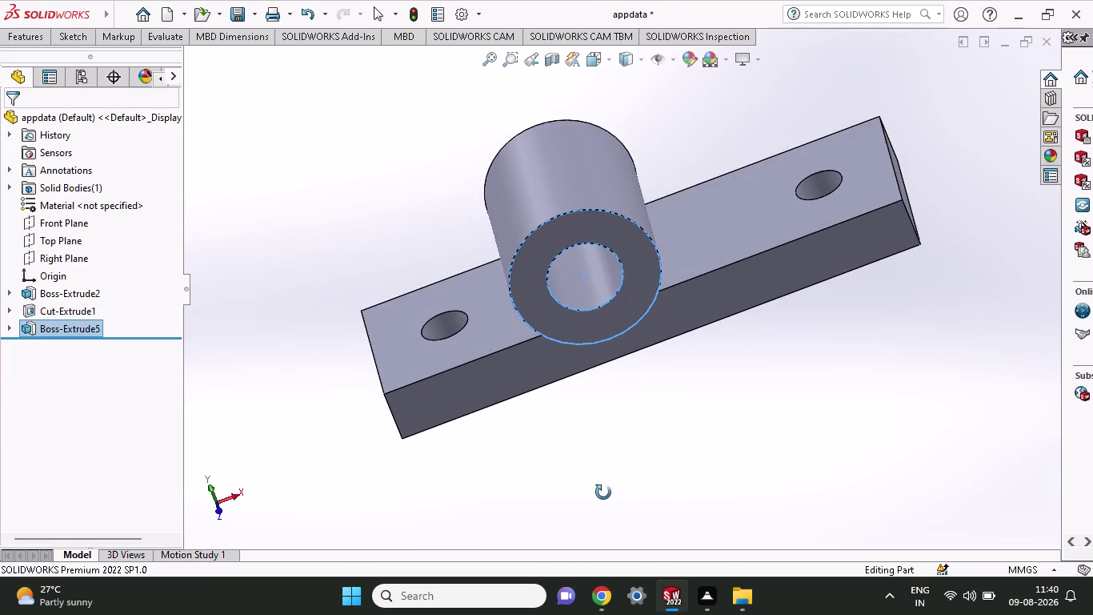
middle_drag(603, 492, 603, 472)
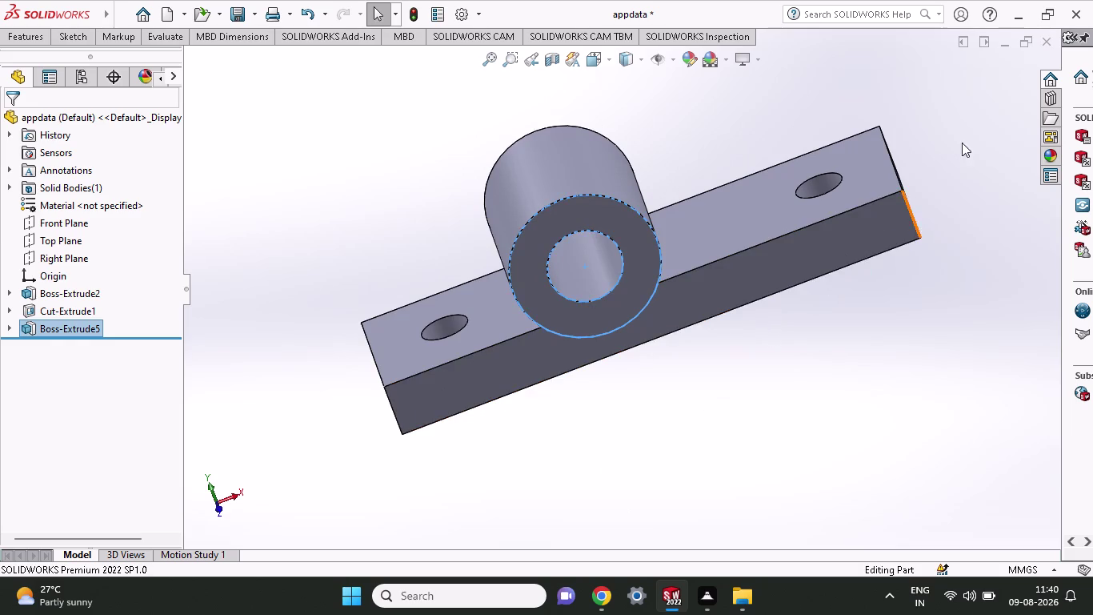
scroll(up, 3)
middle_drag(967, 140, 978, 140)
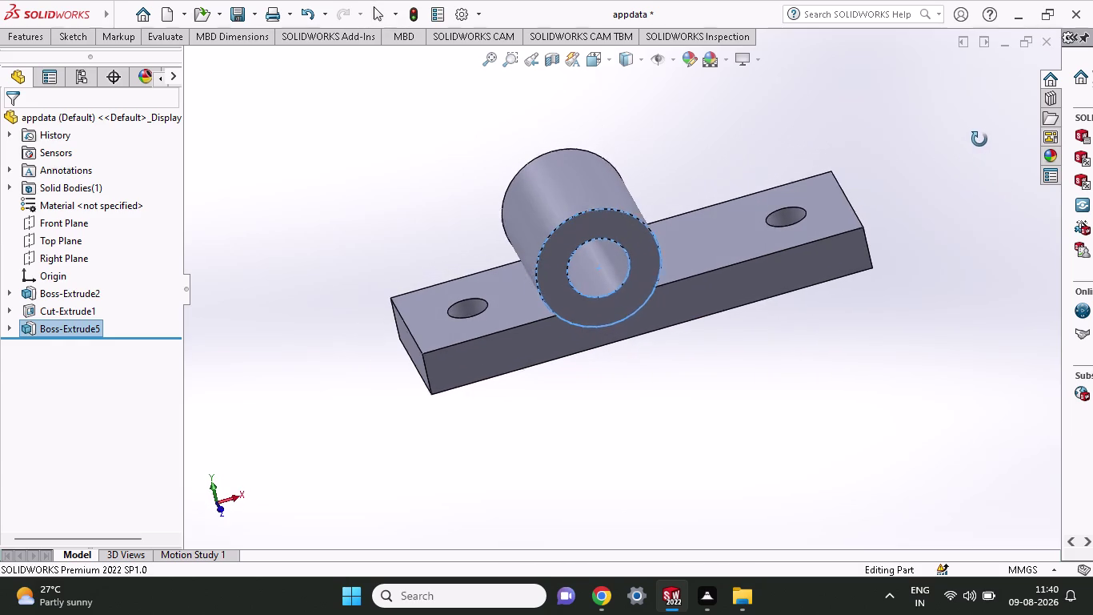
middle_drag(978, 140, 980, 134)
click(564, 332)
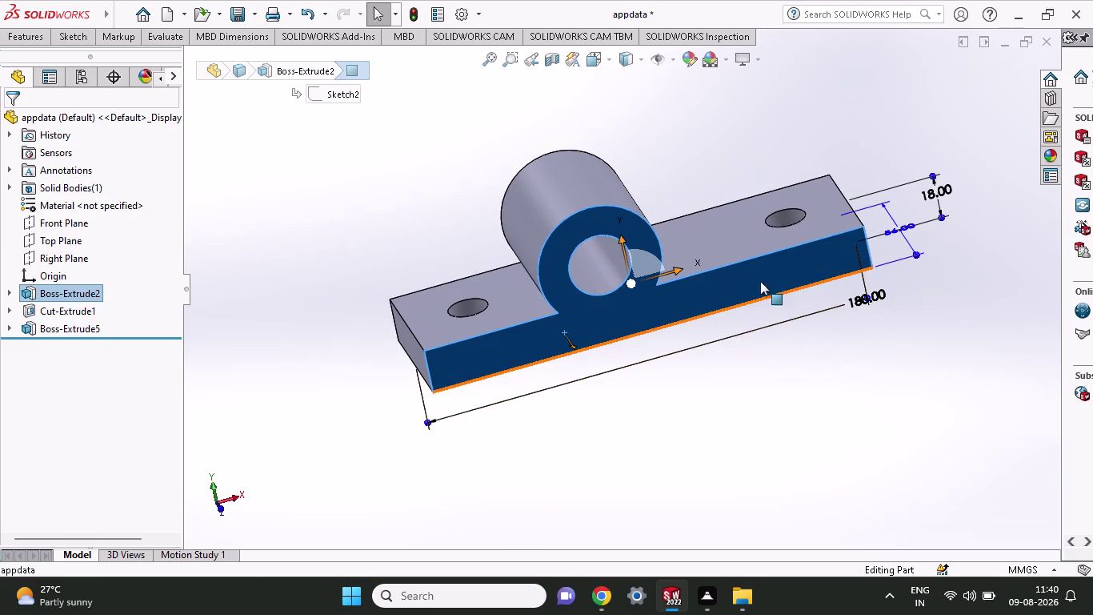
Start a sketch on the front face and draw a line from the top-left corner toward the boss.
right_click(770, 275)
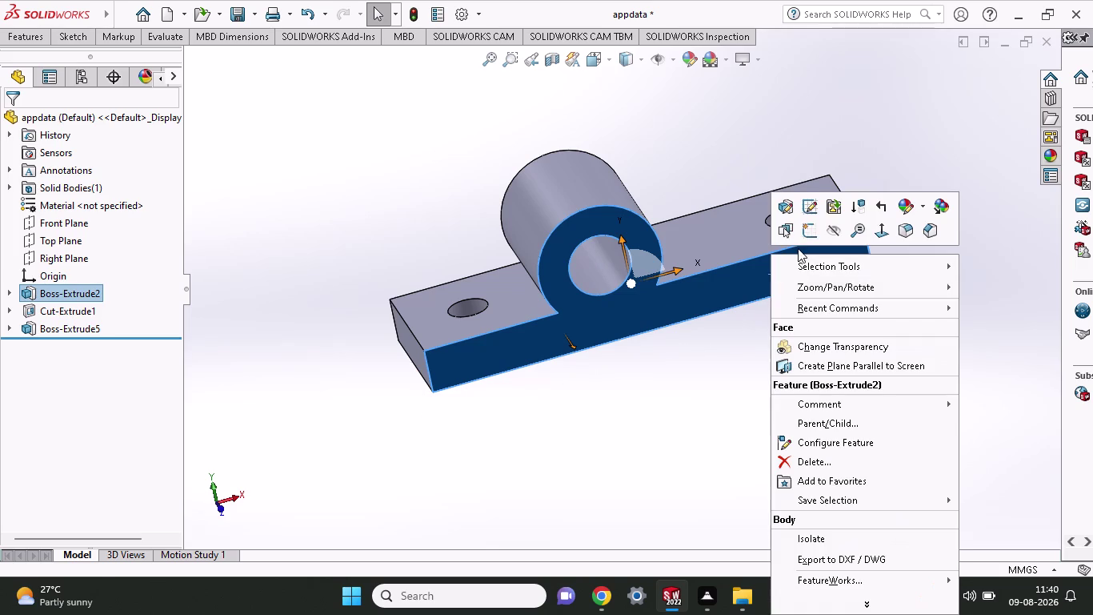
click(802, 232)
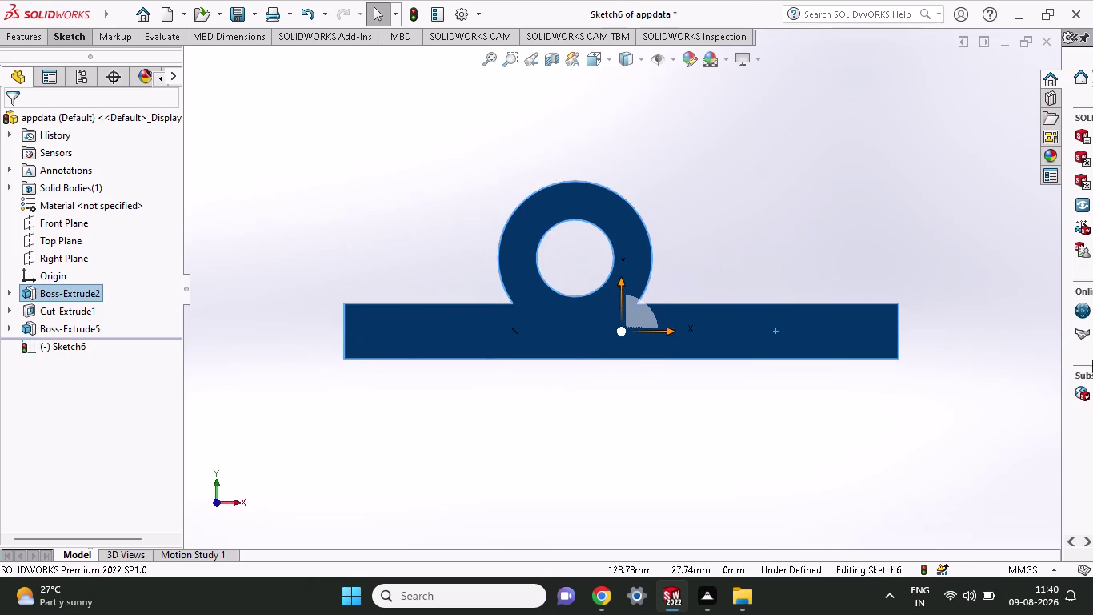
click(67, 38)
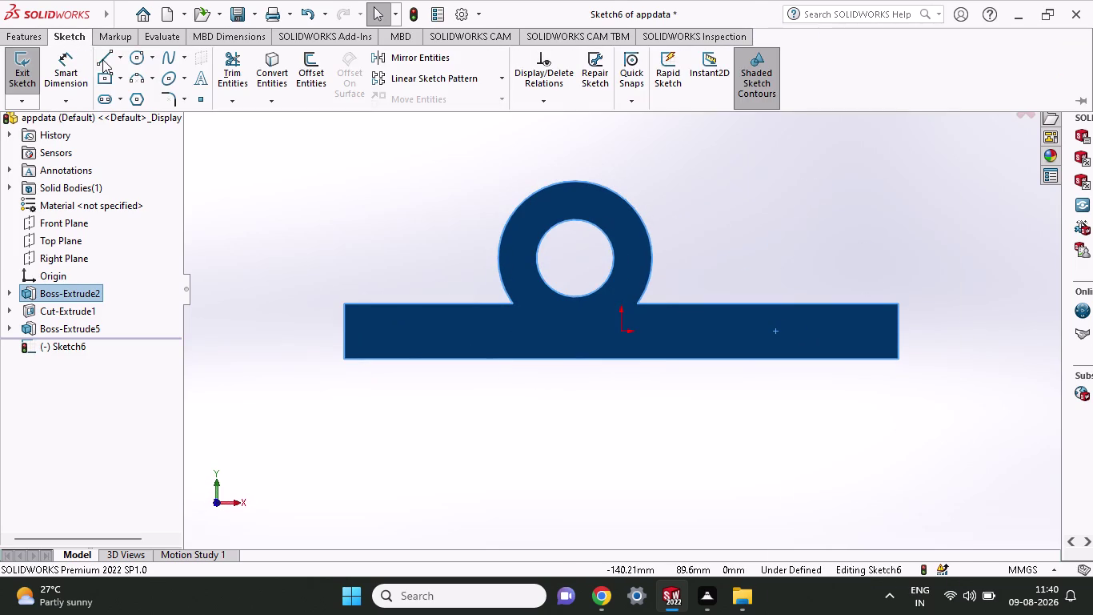
click(103, 59)
click(345, 305)
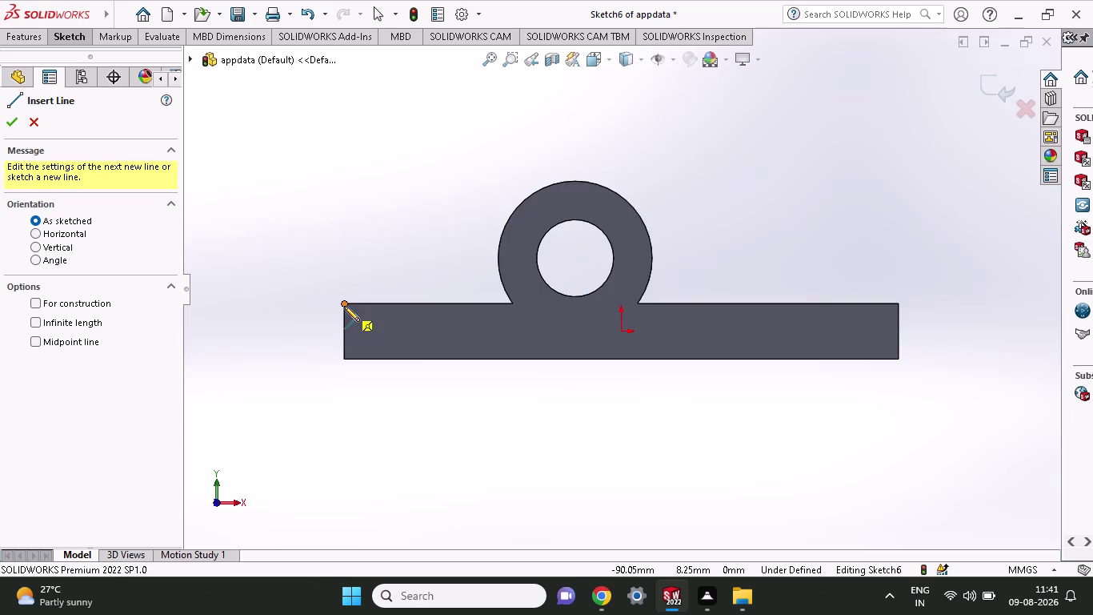
click(500, 304)
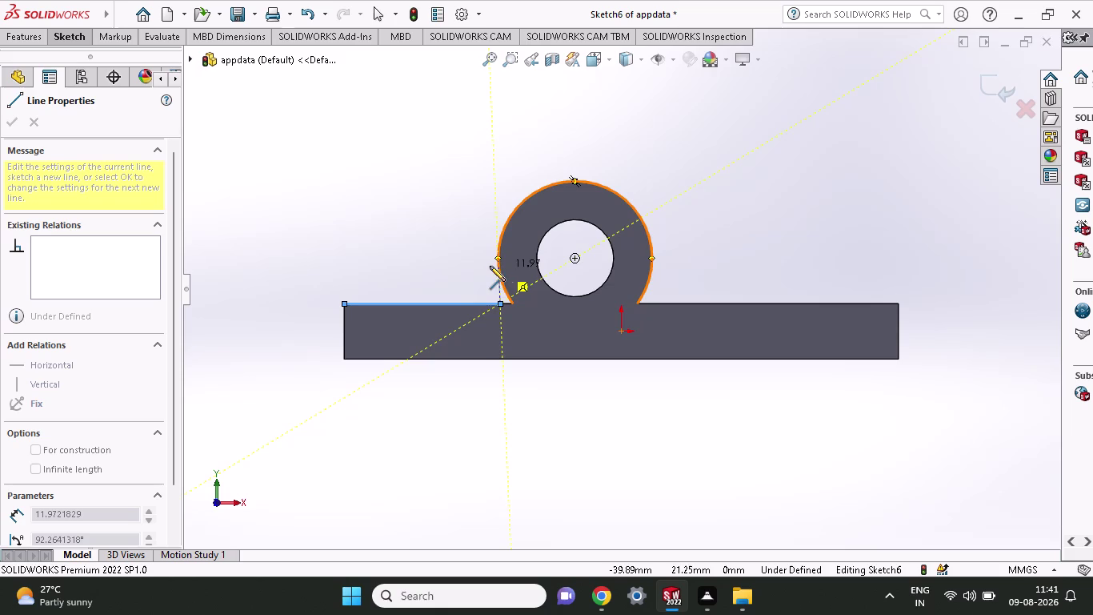
right_click(435, 241)
click(458, 255)
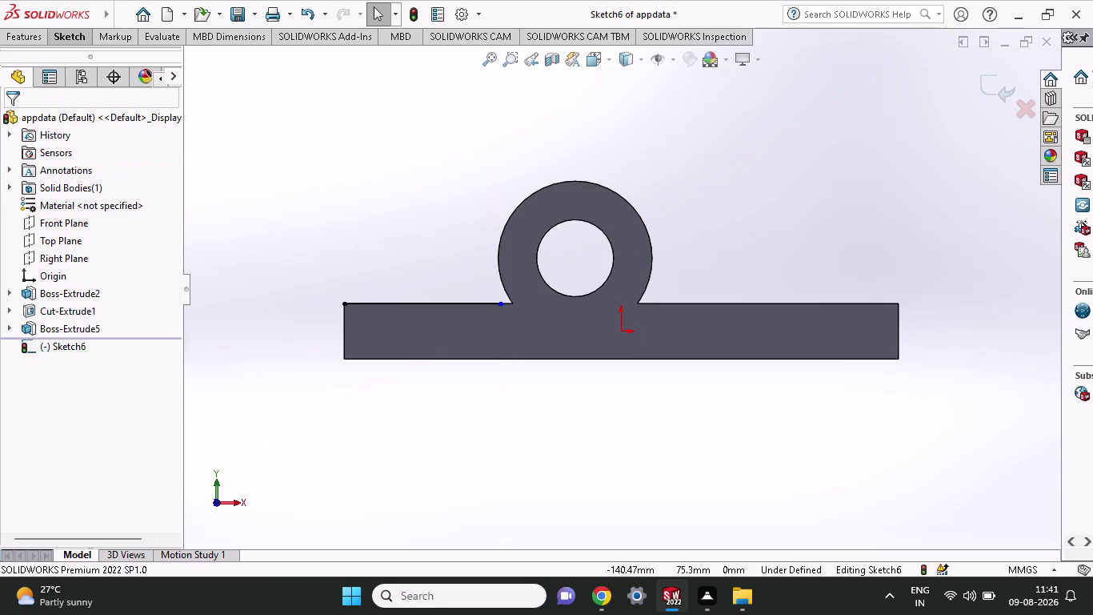
click(85, 41)
click(76, 75)
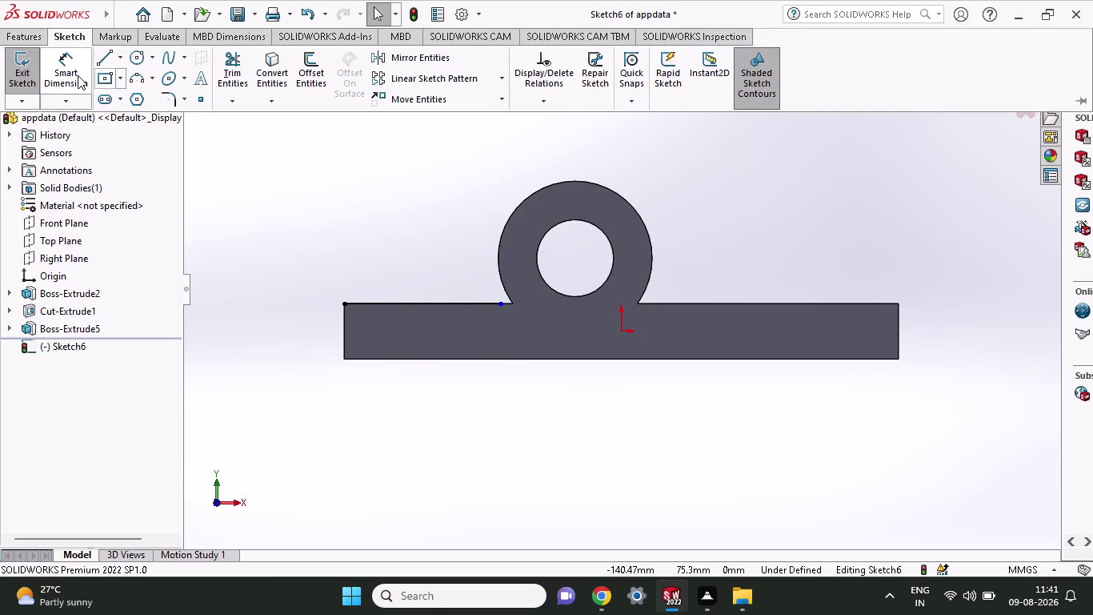
Dimension the line's end point 50 mm from the base's left top corner.
click(343, 307)
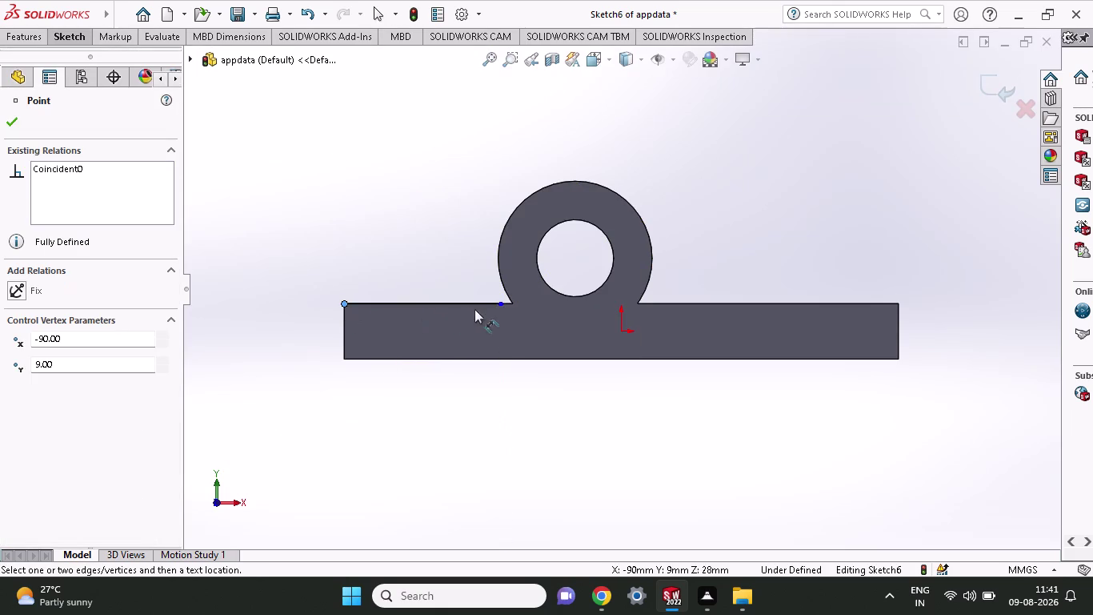
click(498, 299)
click(506, 416)
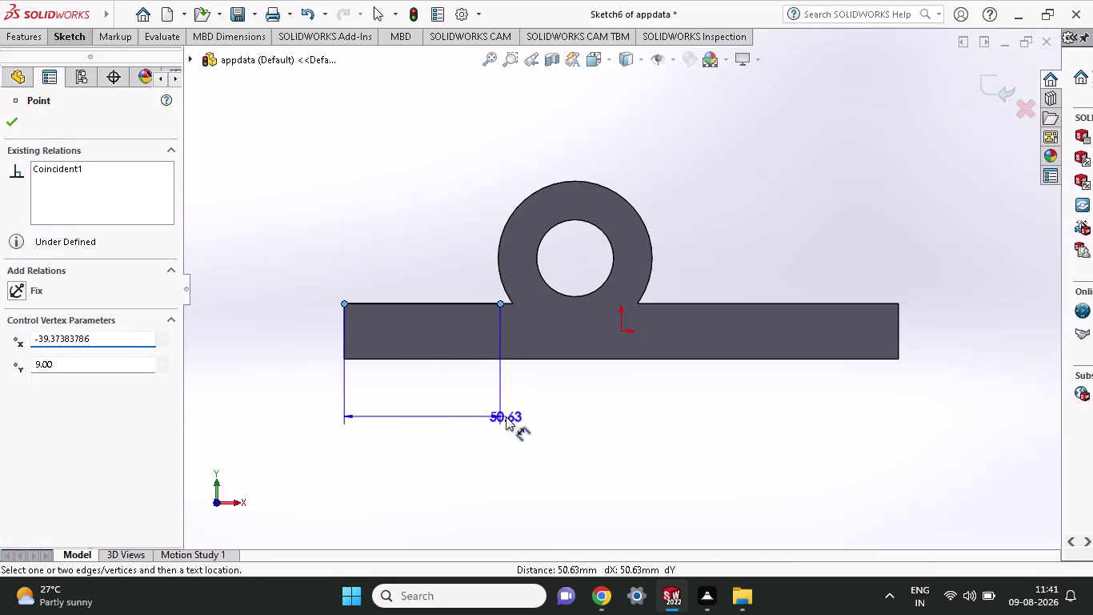
text(50)
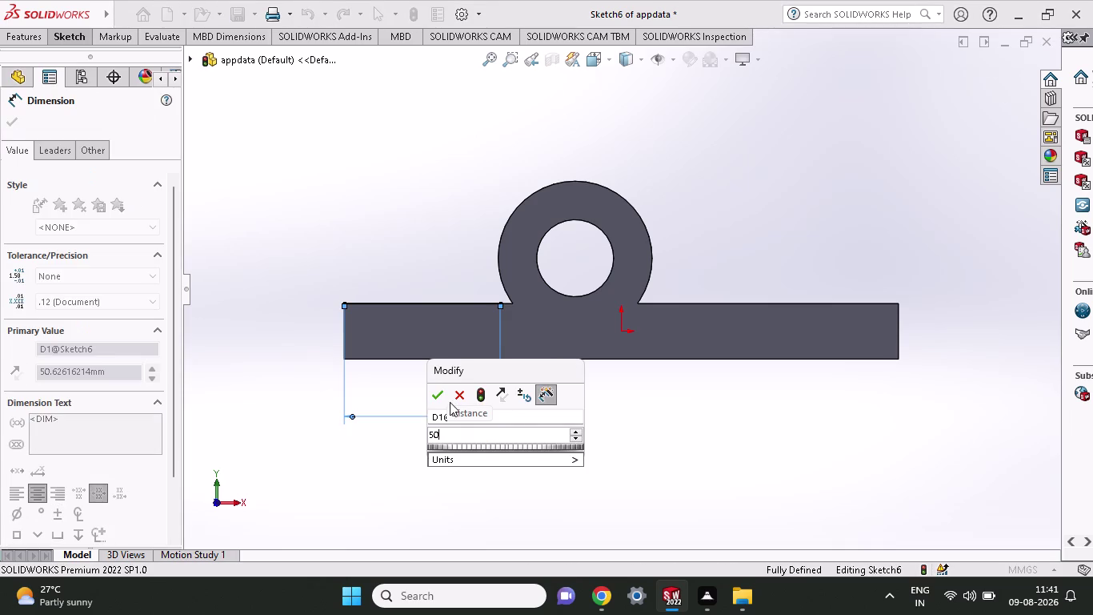
click(437, 393)
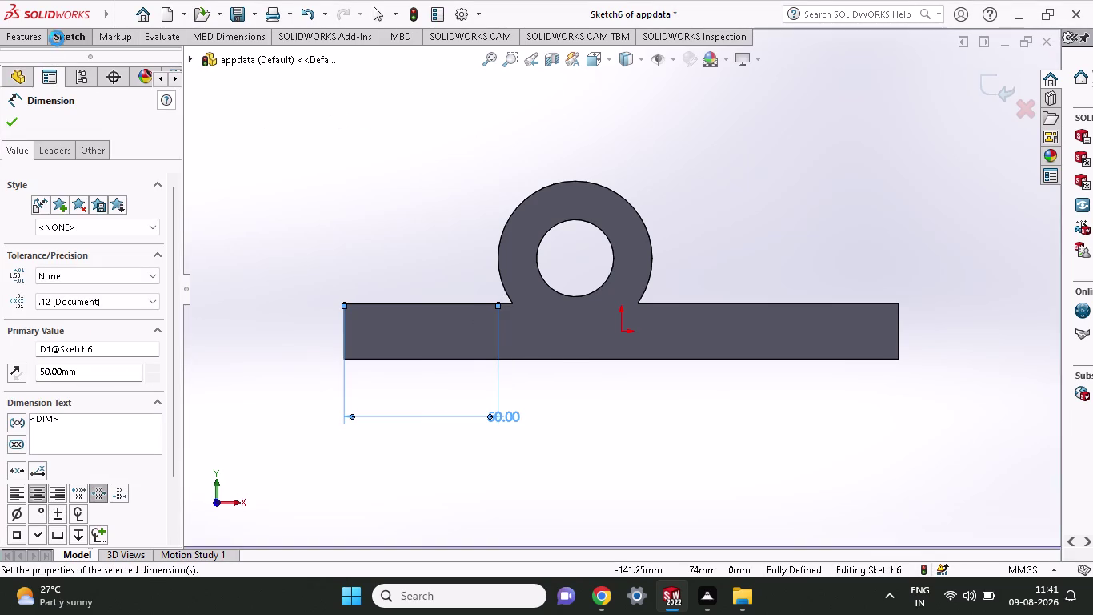
click(67, 35)
click(106, 63)
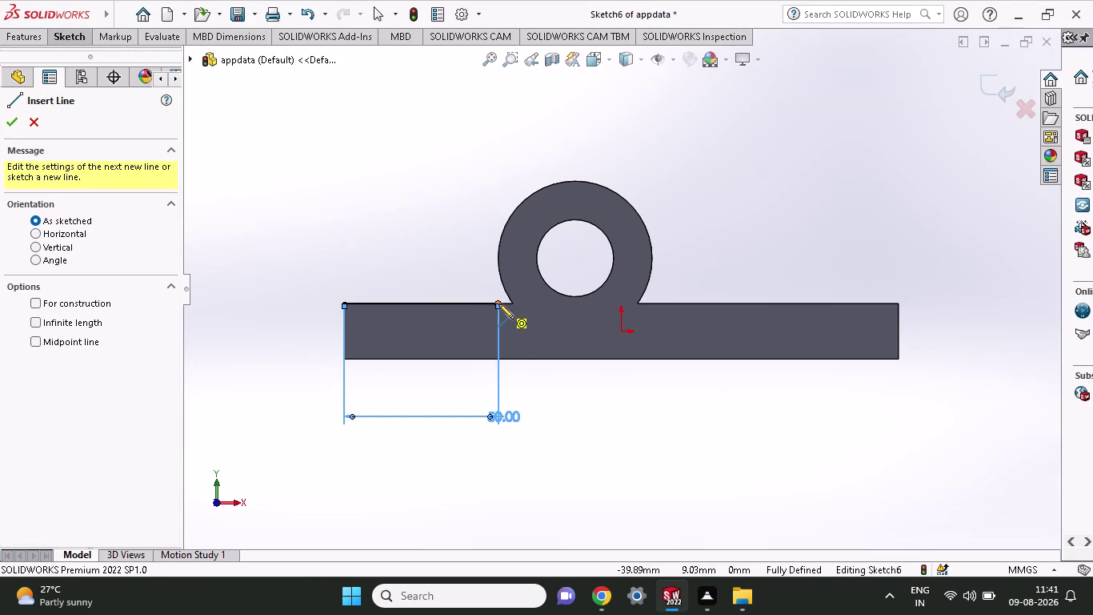
Draw a short upright line from the 50 mm point to the boss's left outer edge.
click(499, 303)
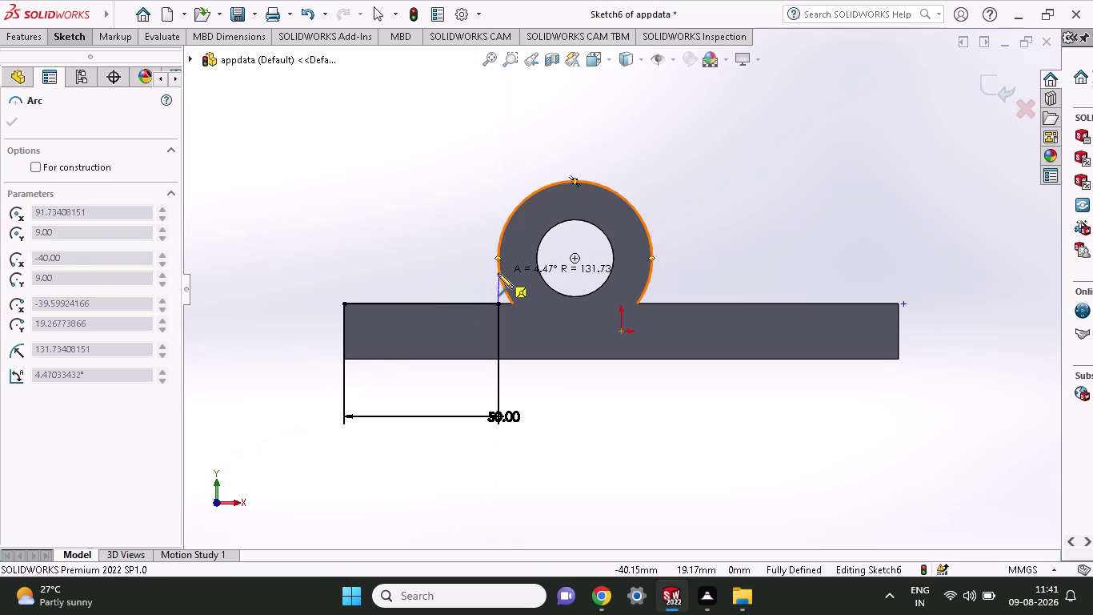
click(497, 273)
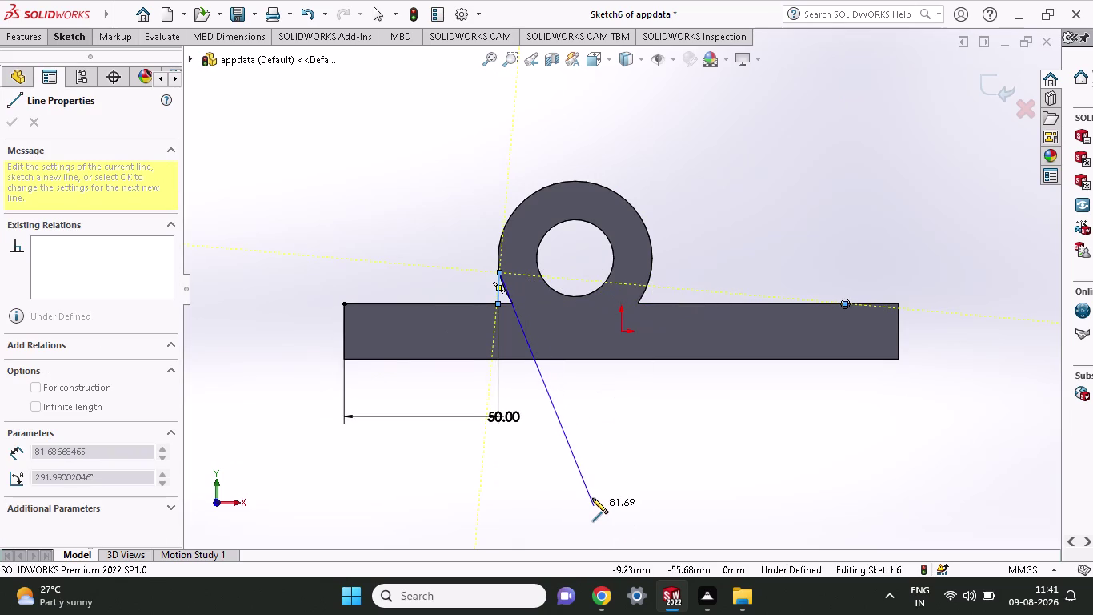
right_click(588, 479)
click(614, 426)
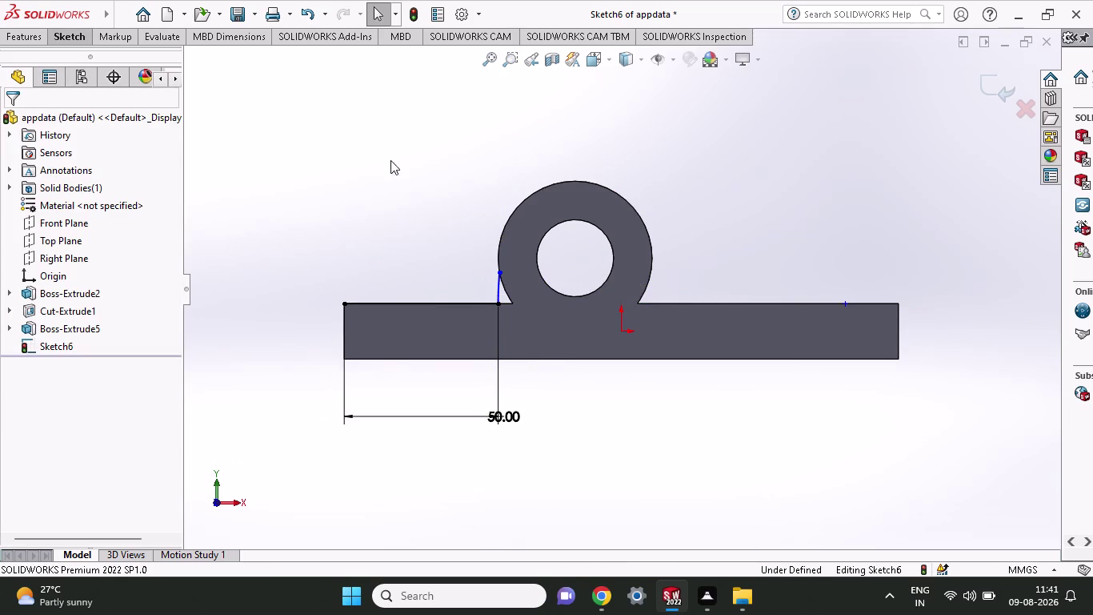
click(67, 33)
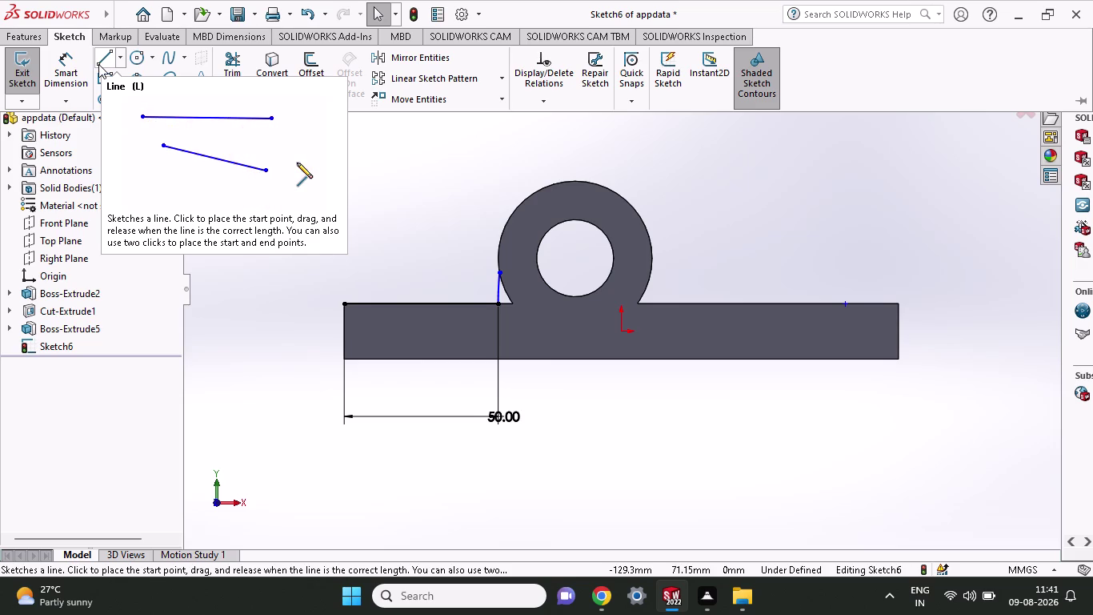
Draw a short upright line from the boss's right outer edge down to the plate's top edge.
click(103, 55)
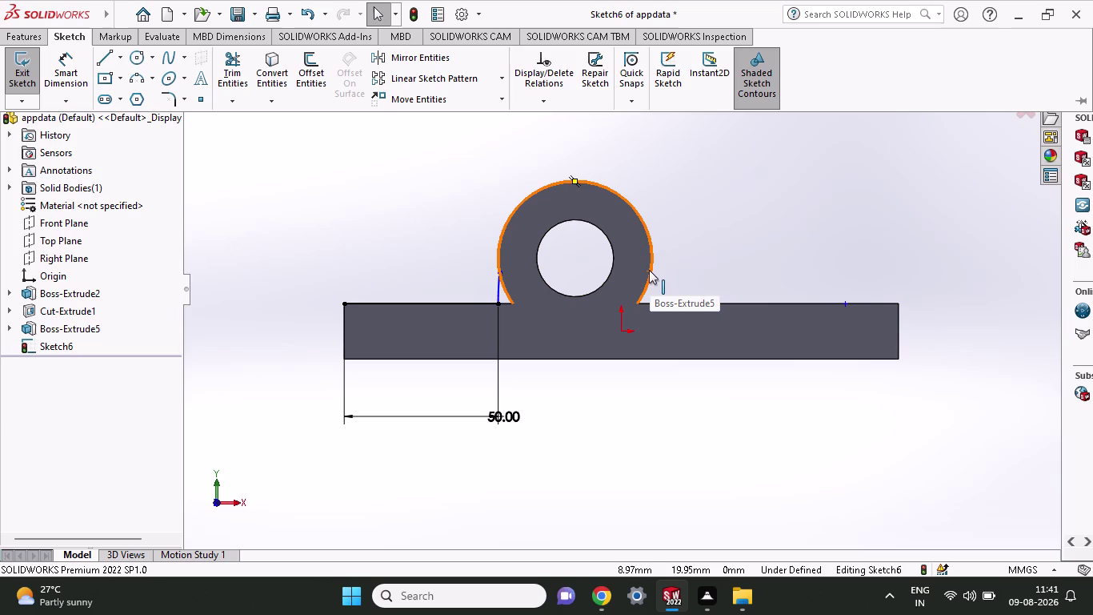
click(649, 270)
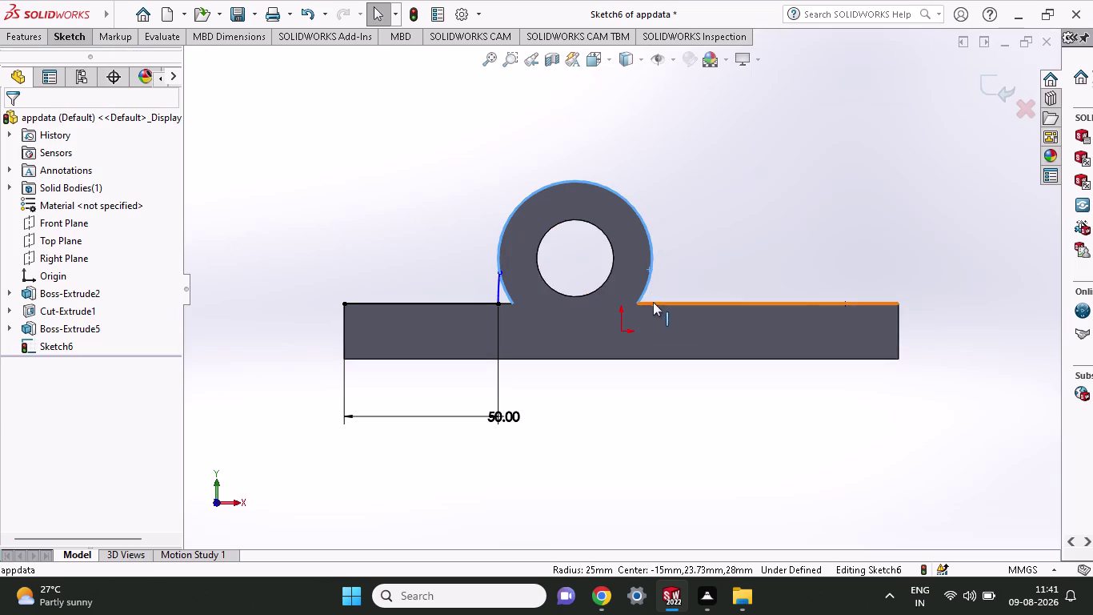
click(74, 35)
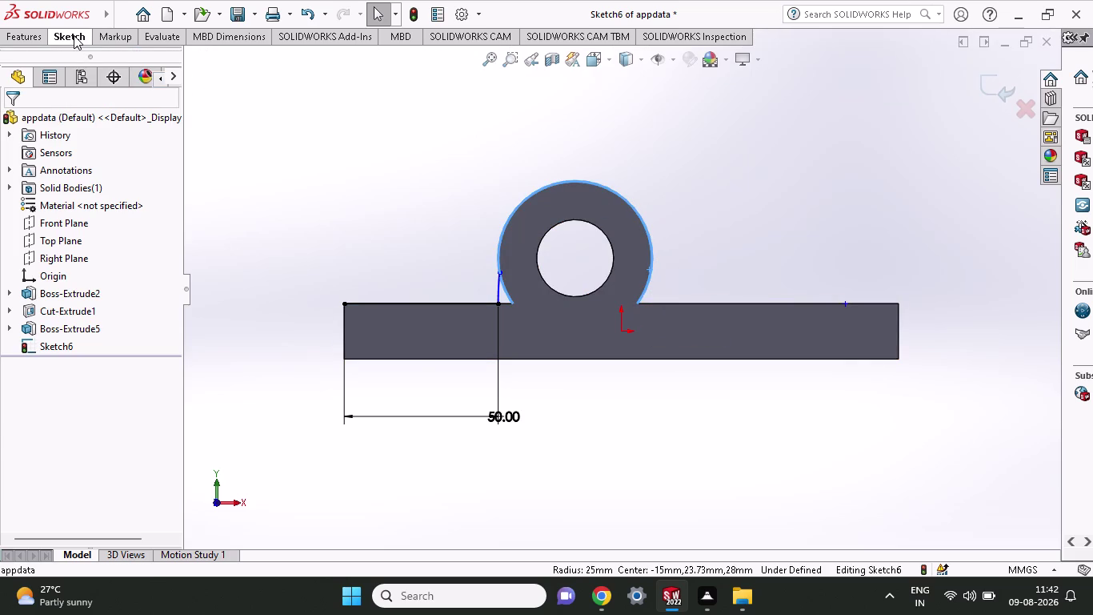
click(105, 62)
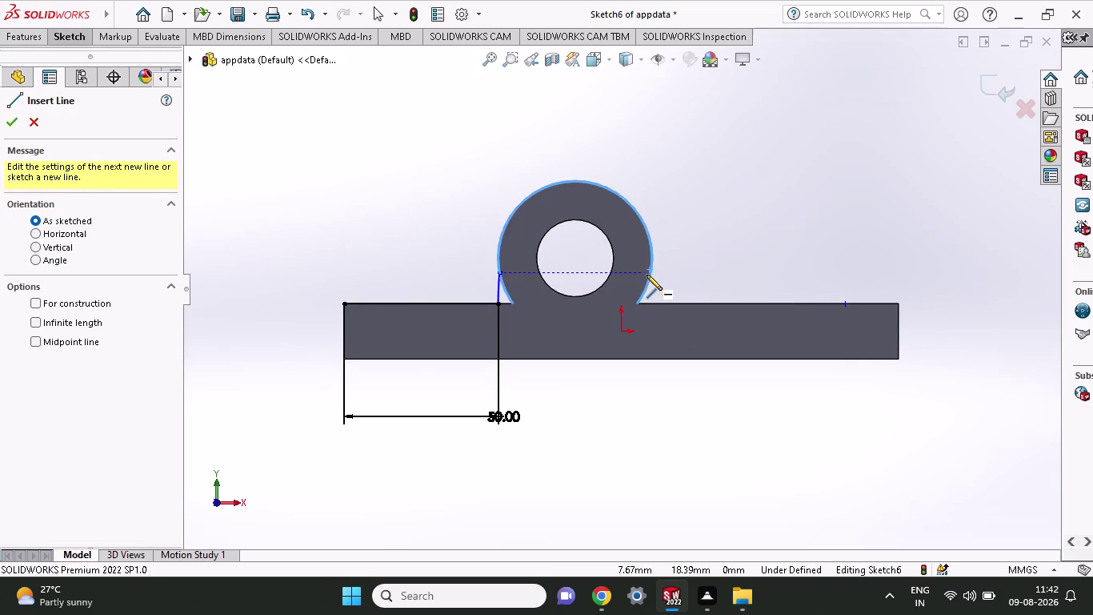
click(650, 272)
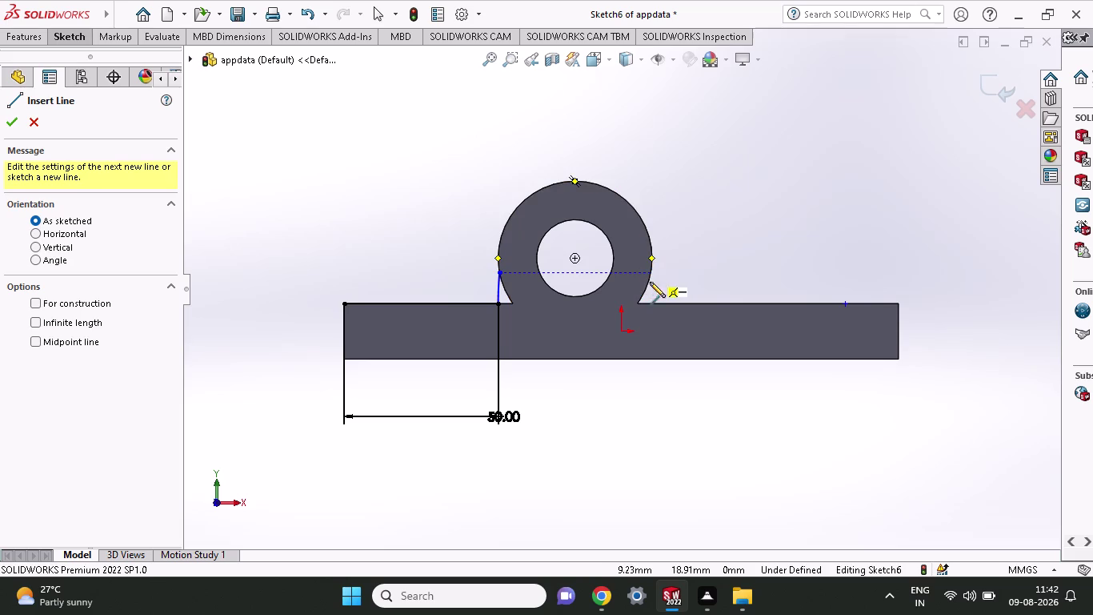
click(652, 303)
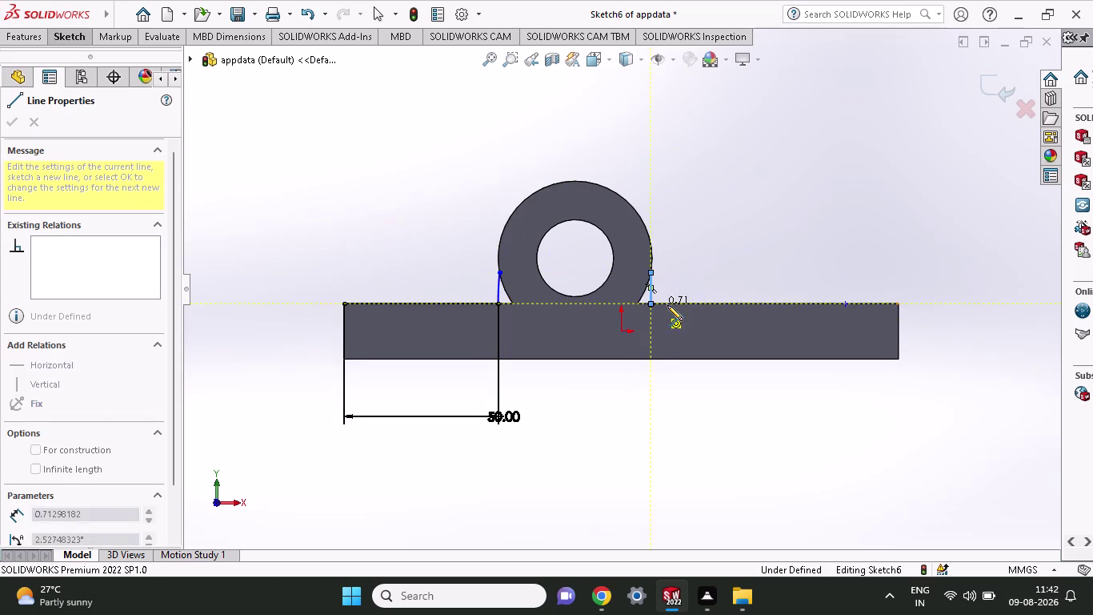
right_click(666, 402)
click(696, 412)
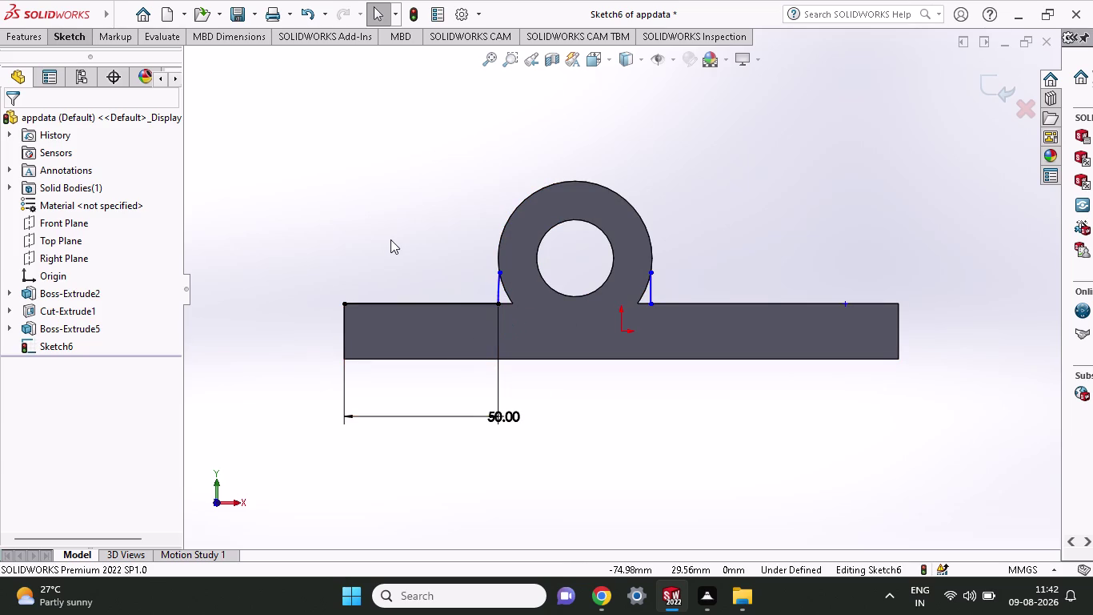
Draw a short horizontal line from the left upright's foot along the plate's top edge.
scroll(down, 3)
scroll(down, 3)
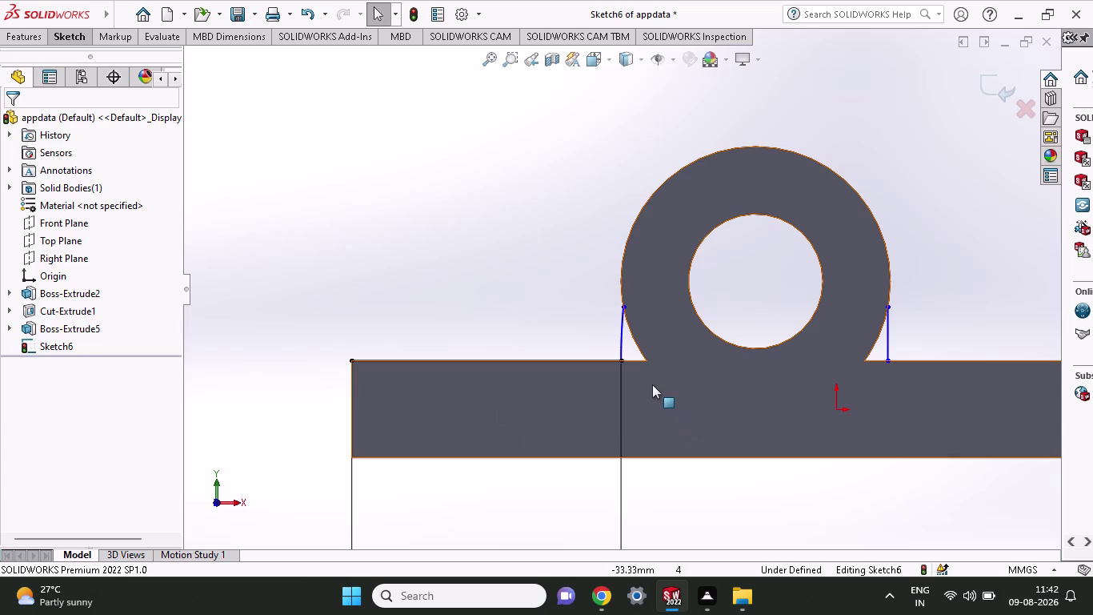
scroll(up, 3)
scroll(down, 3)
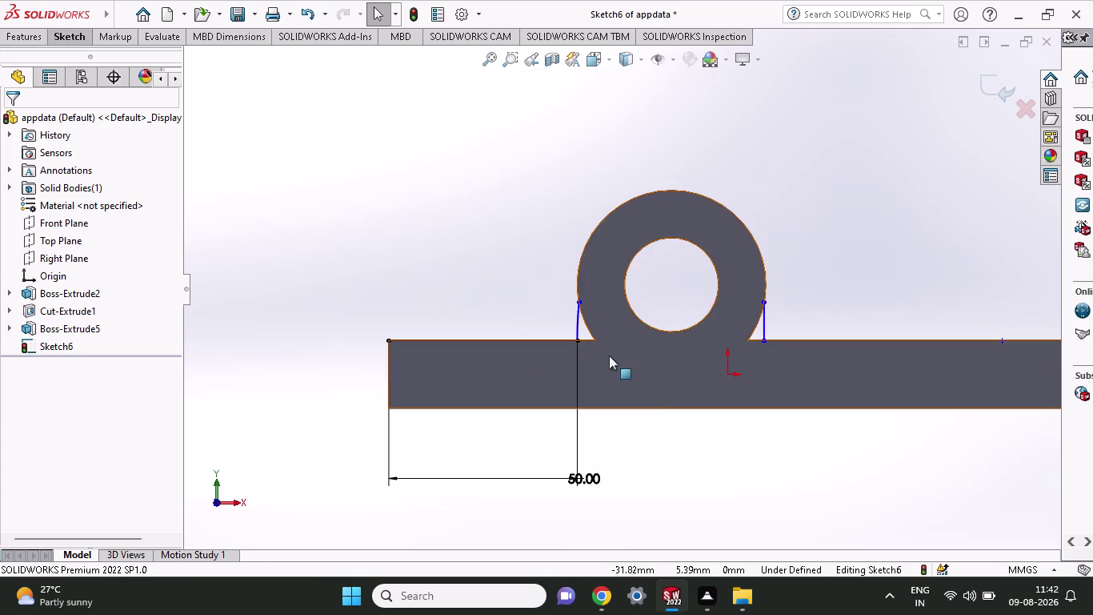
scroll(down, 3)
click(73, 36)
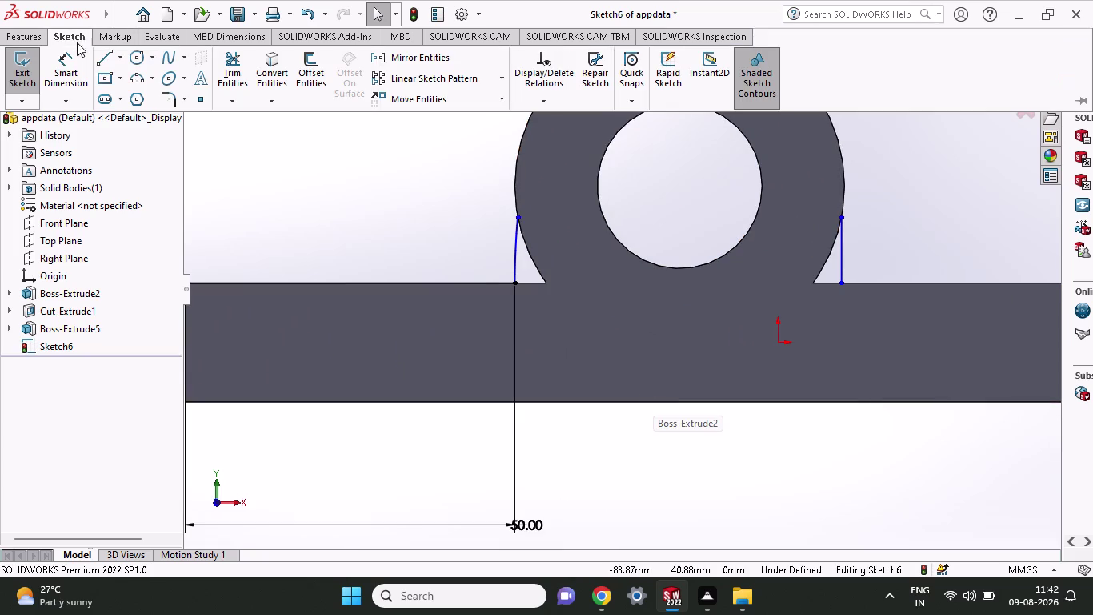
click(98, 56)
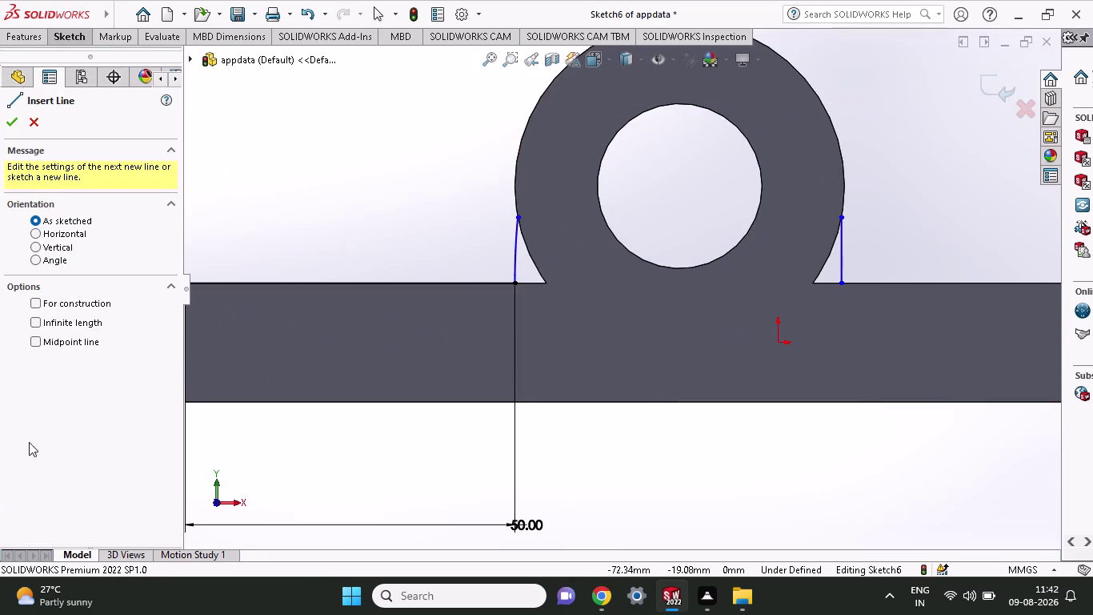
click(513, 285)
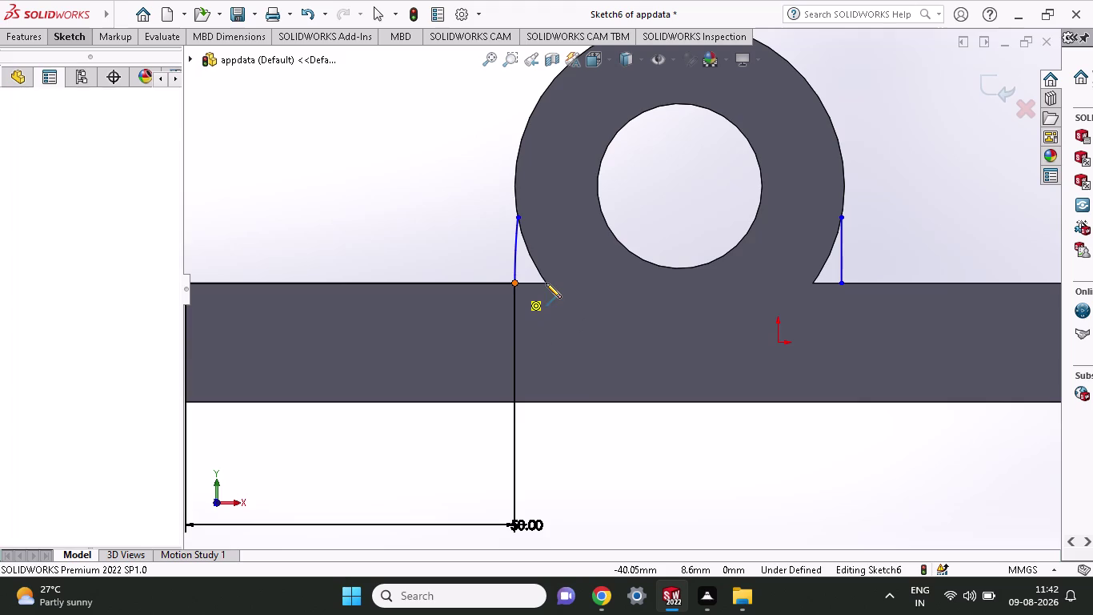
click(546, 282)
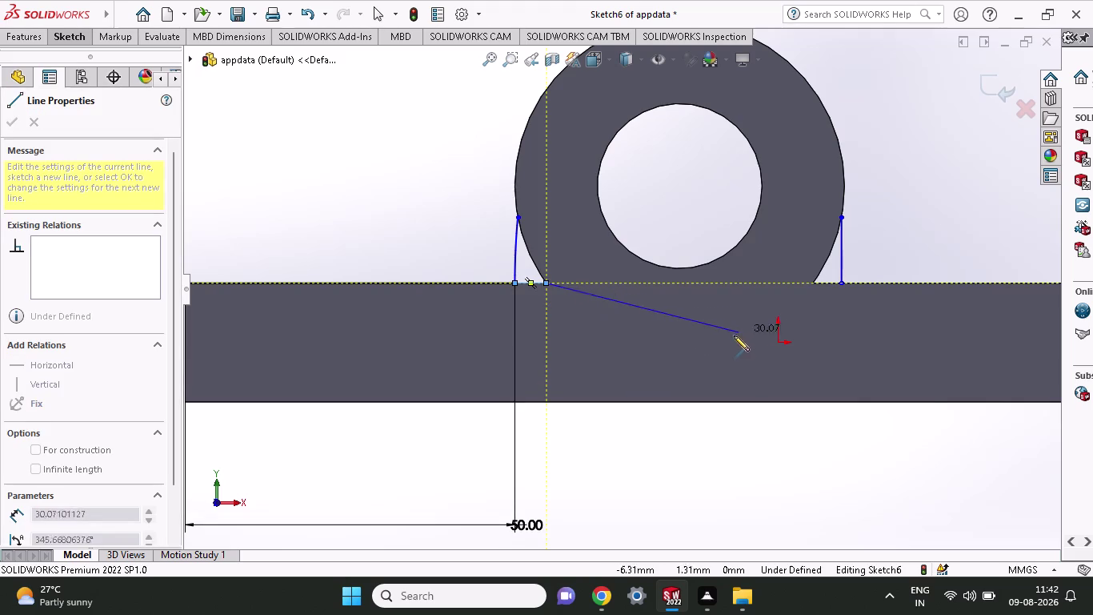
right_click(734, 335)
click(778, 353)
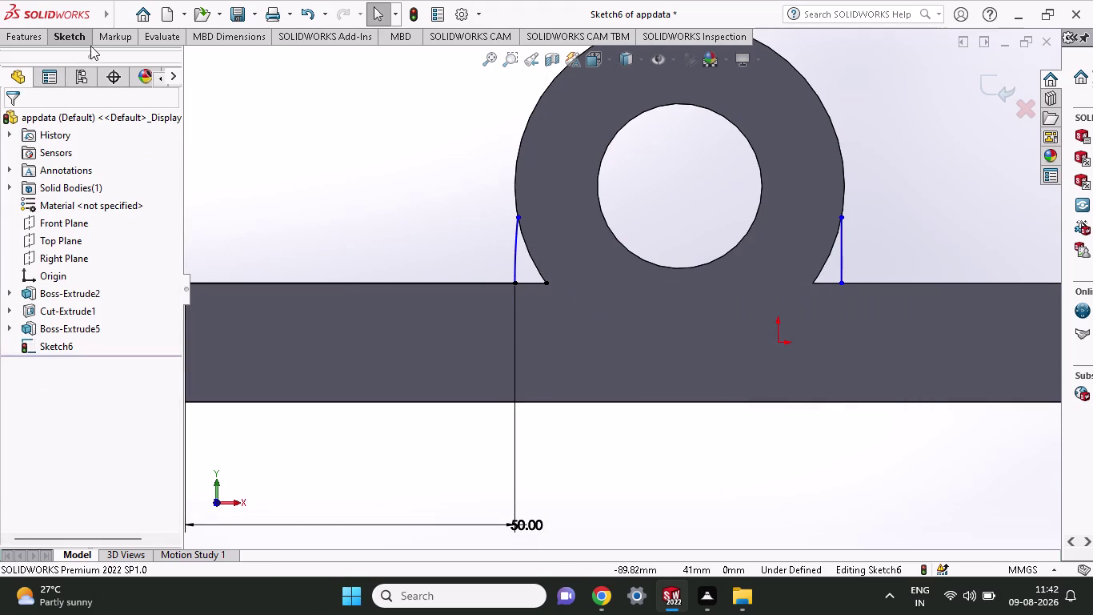
Draw a matching short horizontal line at the right upright's foot and exit the Line tool.
click(82, 35)
click(111, 60)
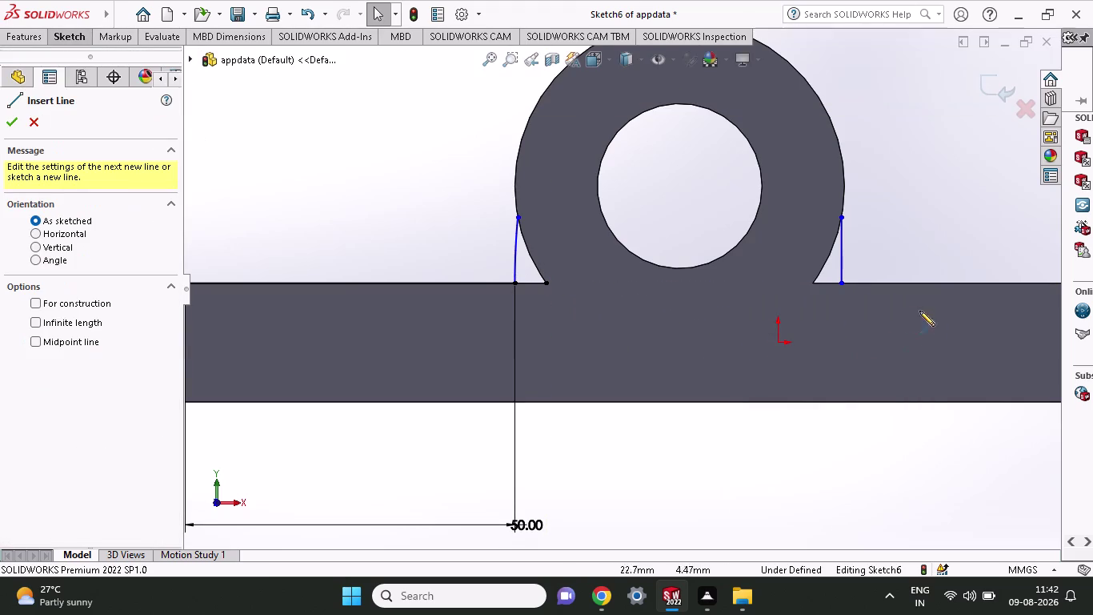
click(811, 281)
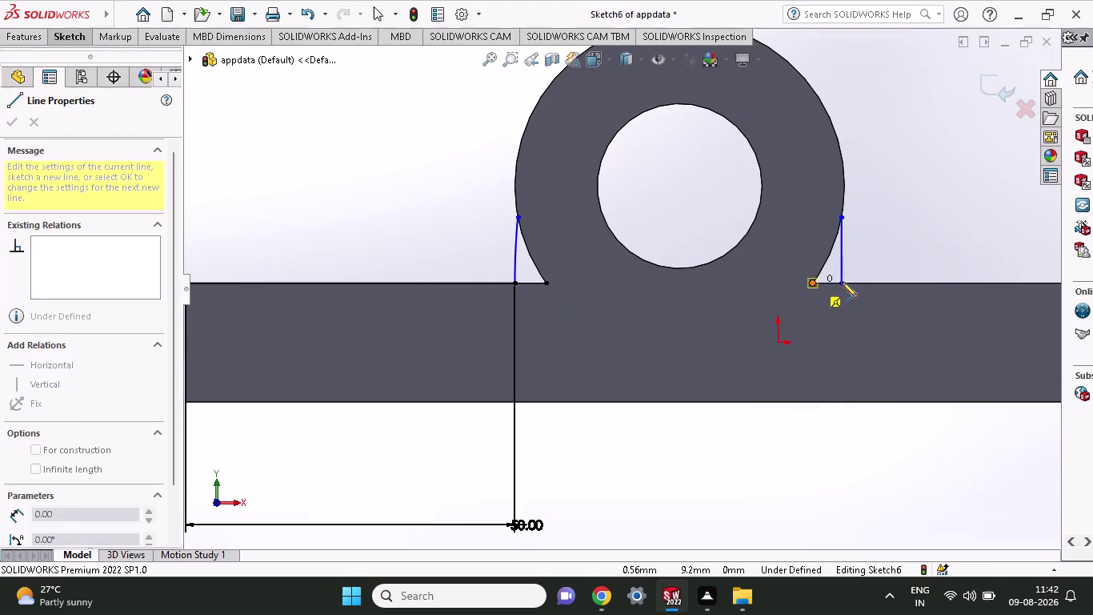
click(841, 282)
right_click(821, 391)
click(847, 399)
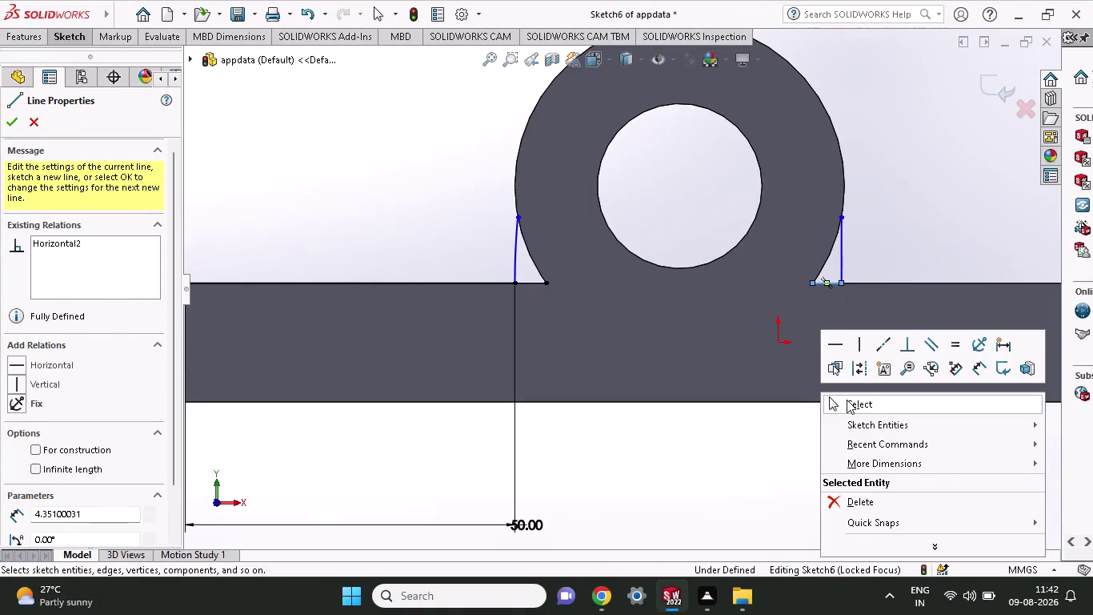
click(77, 29)
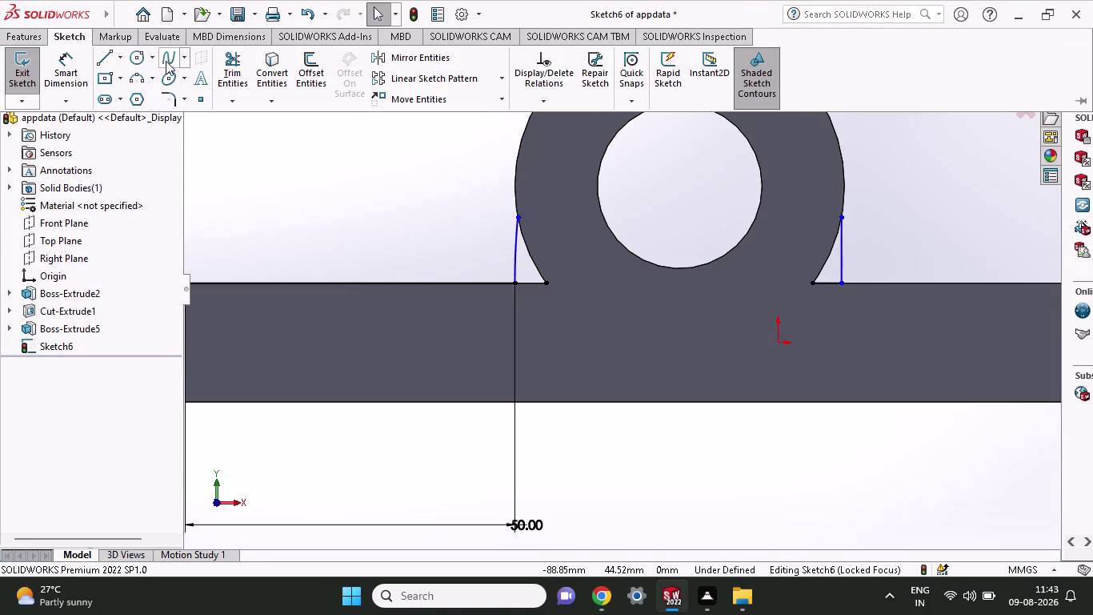
click(142, 78)
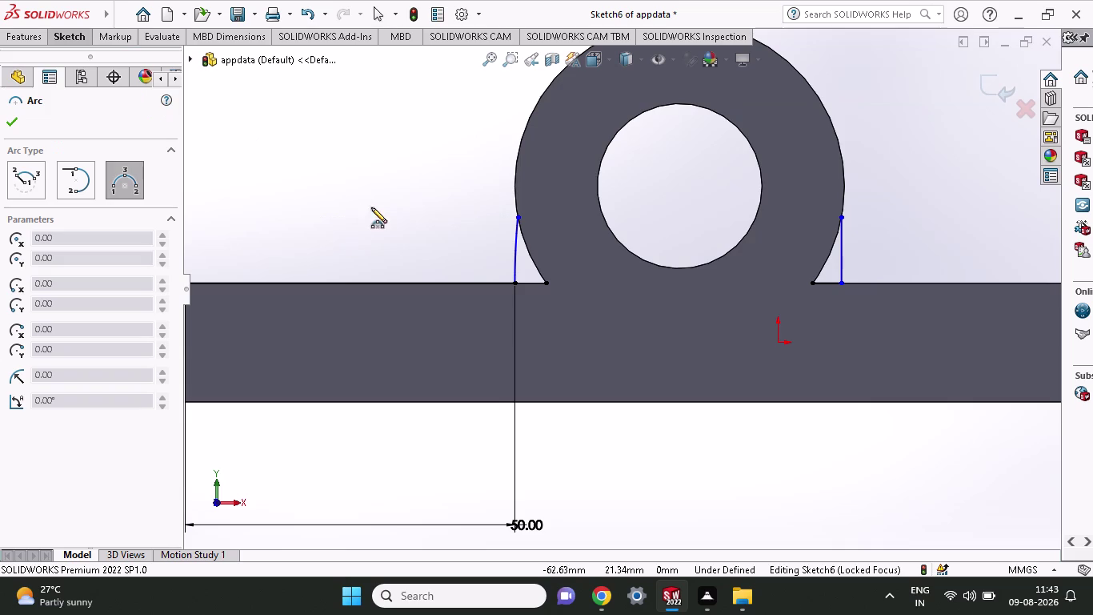
Draw three-point arcs on the left and right of the boss, closing both gaps along the boss circle.
click(548, 285)
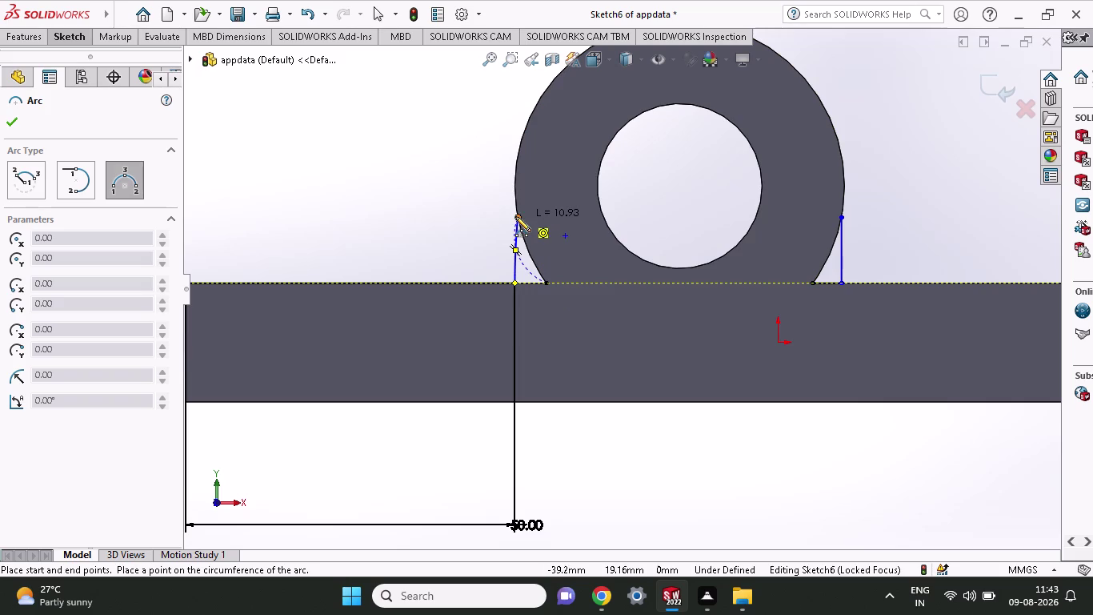
click(515, 216)
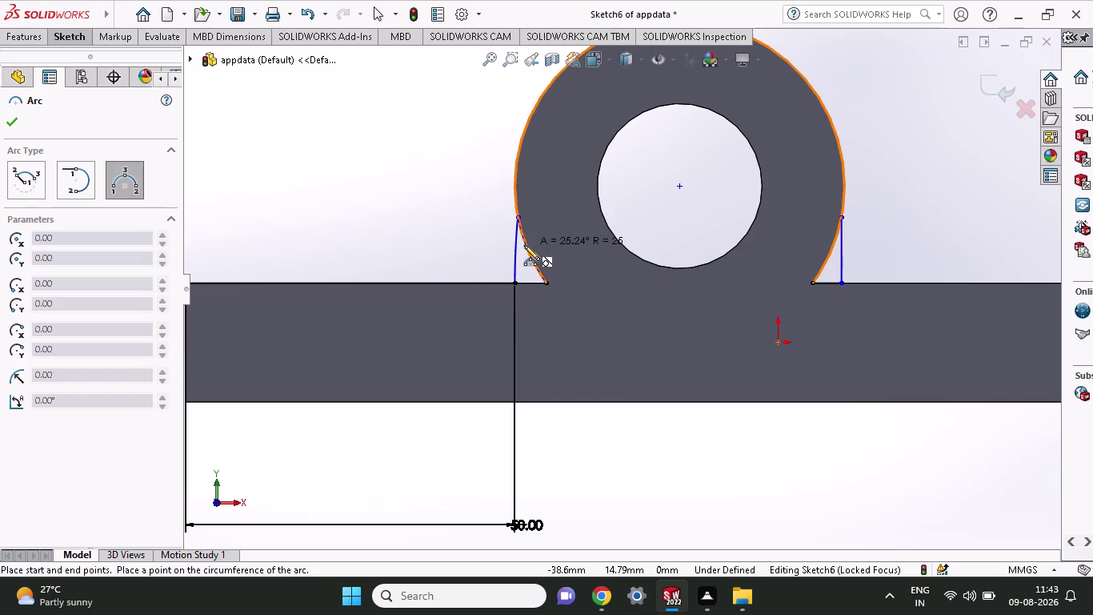
click(524, 245)
scroll(up, 3)
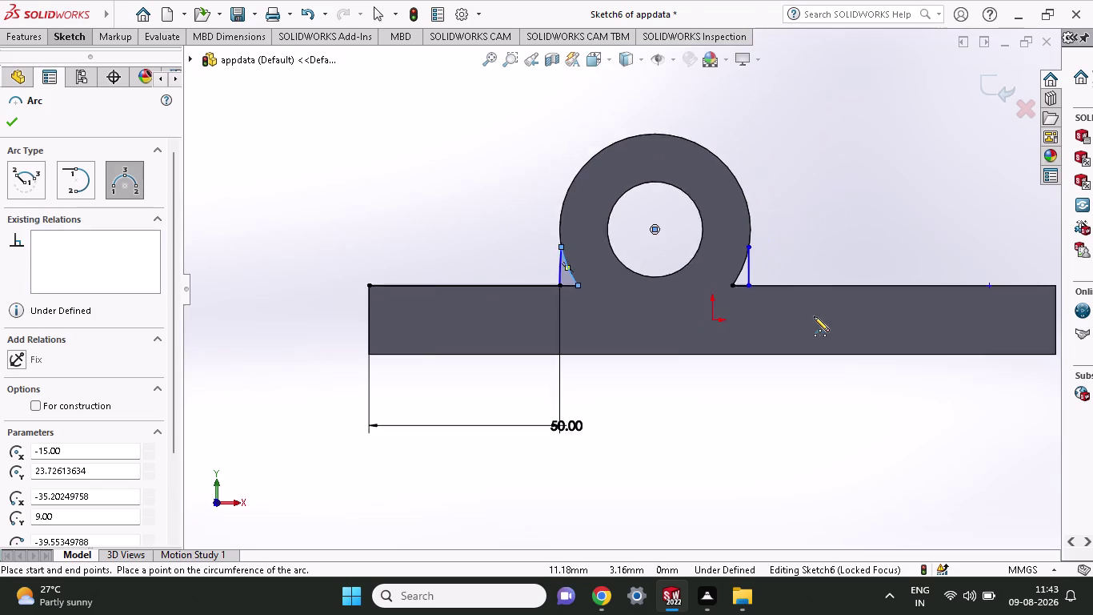
scroll(down, 3)
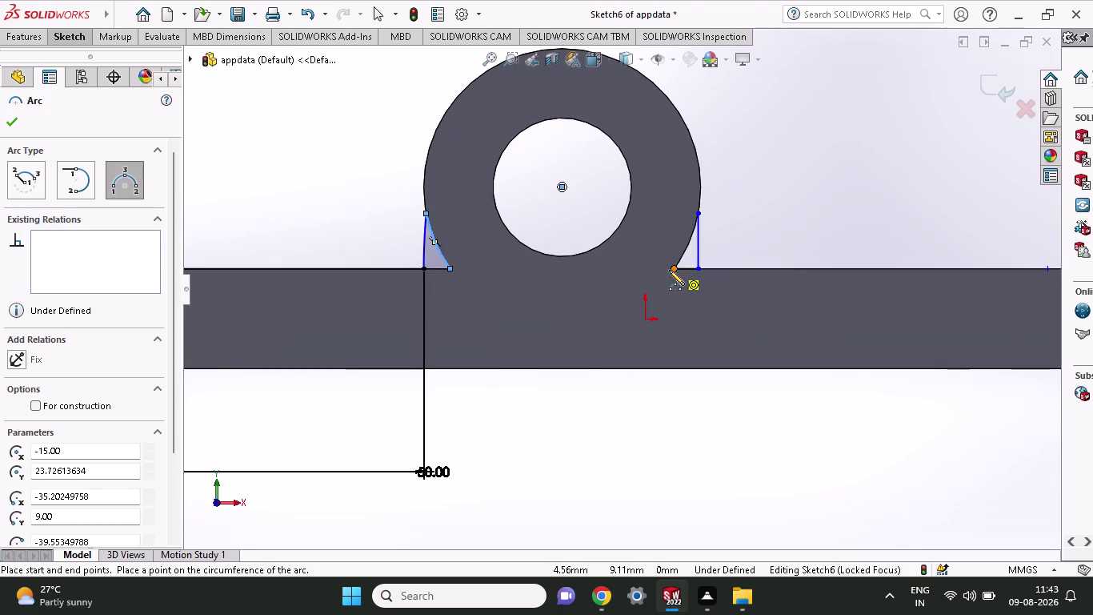
click(672, 270)
click(697, 212)
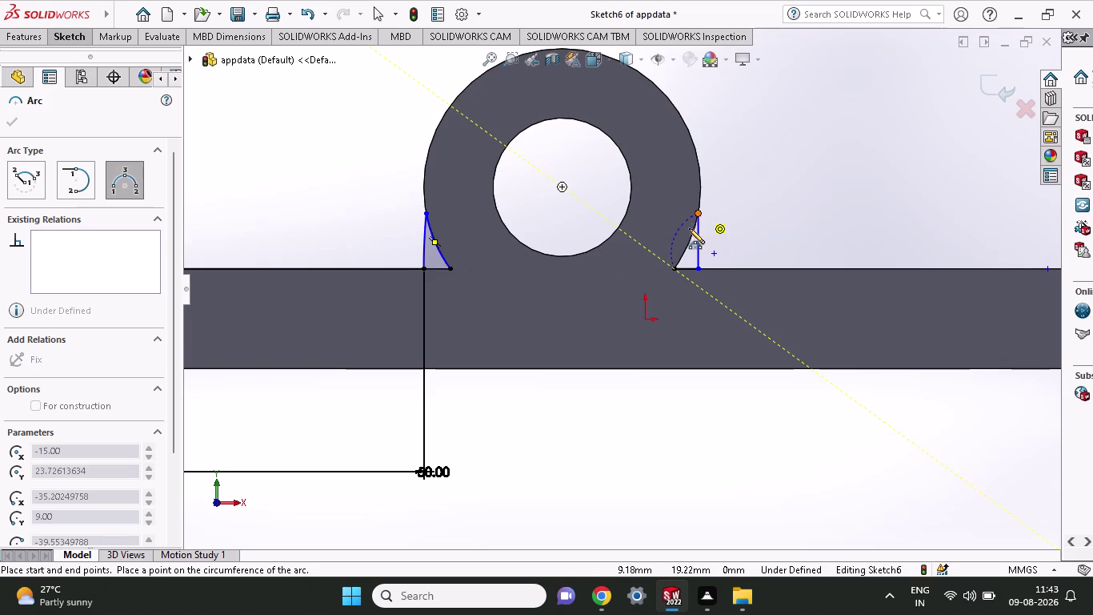
click(690, 237)
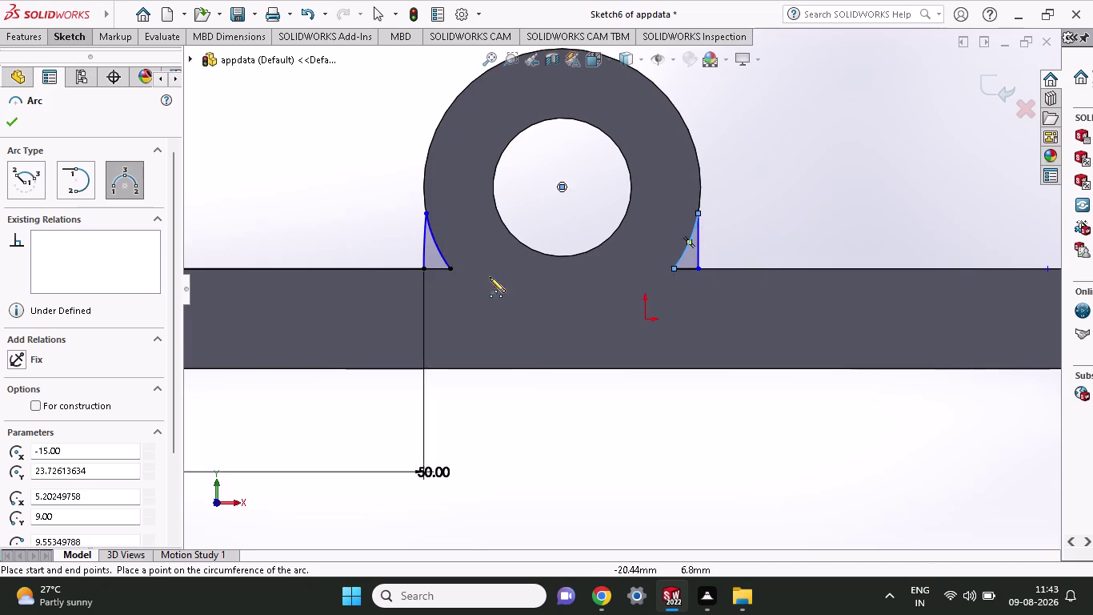
click(6, 124)
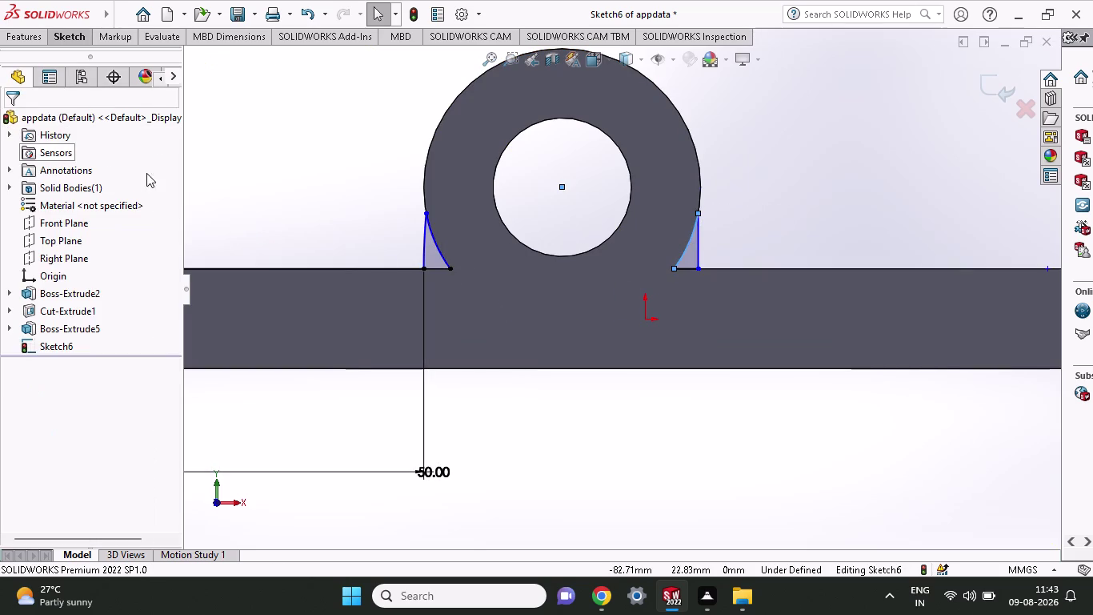
middle_drag(259, 186, 288, 211)
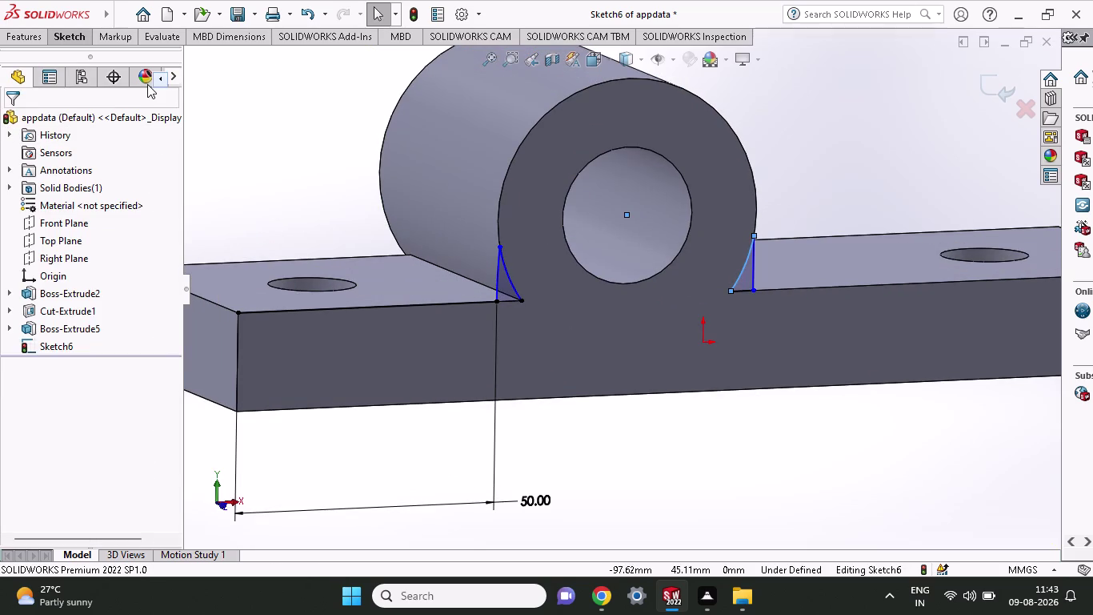
Show the Features tools, orbit to inspect the fillet profiles, and start an Extruded Boss/Base.
click(31, 34)
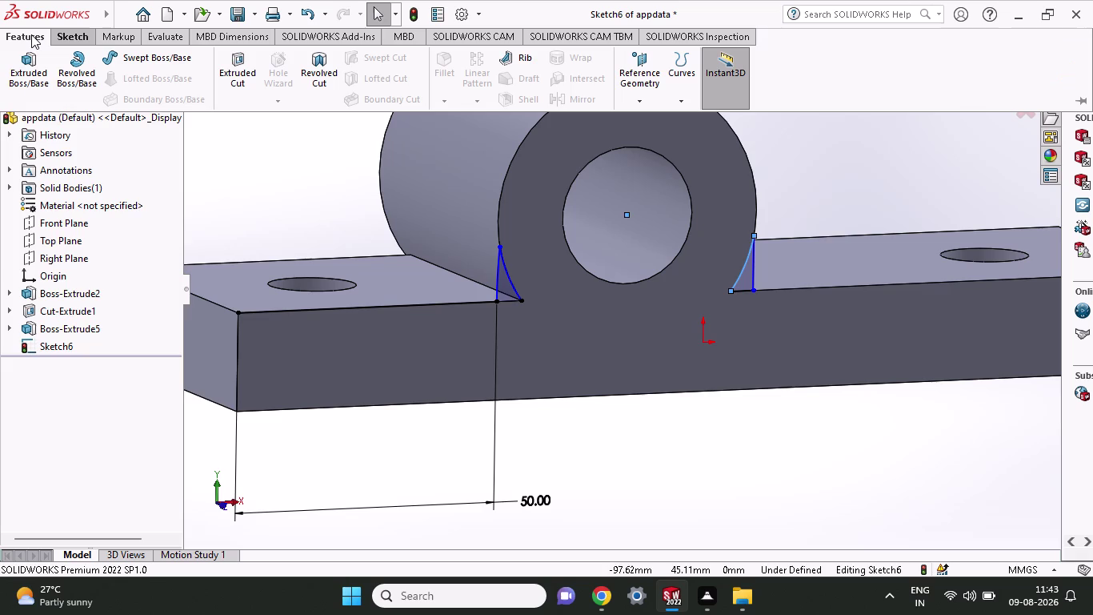
middle_drag(354, 225, 381, 232)
middle_drag(381, 232, 378, 254)
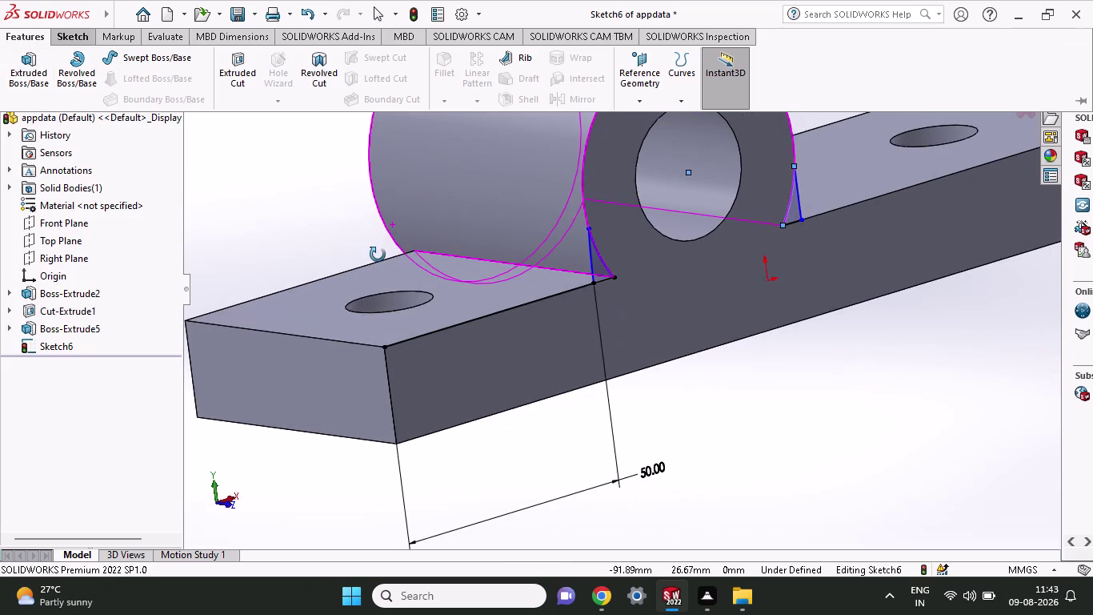
middle_drag(378, 254, 444, 265)
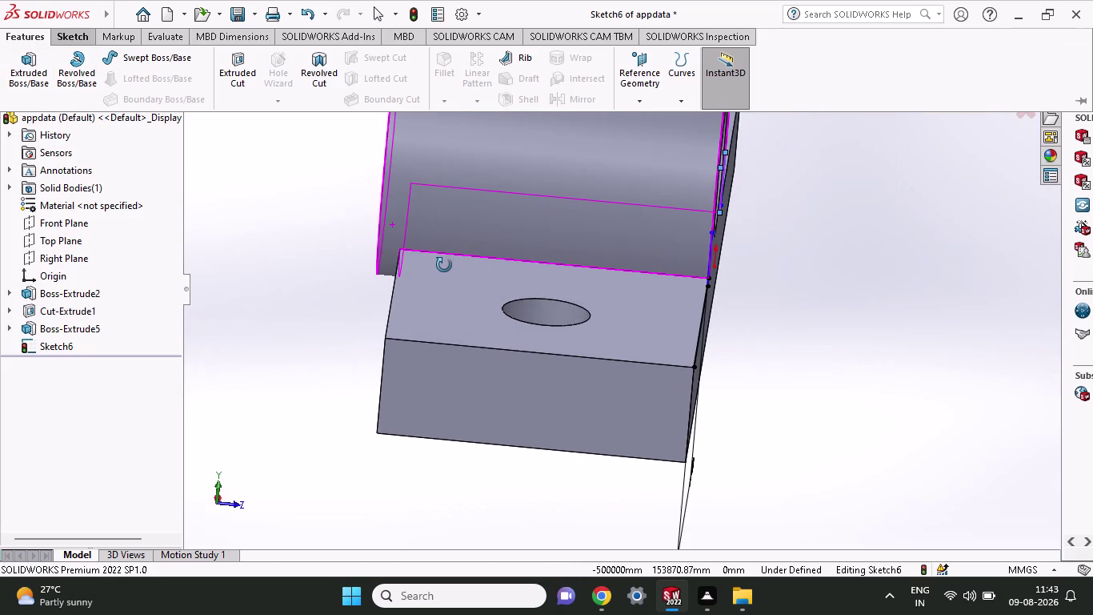
middle_drag(444, 265, 388, 264)
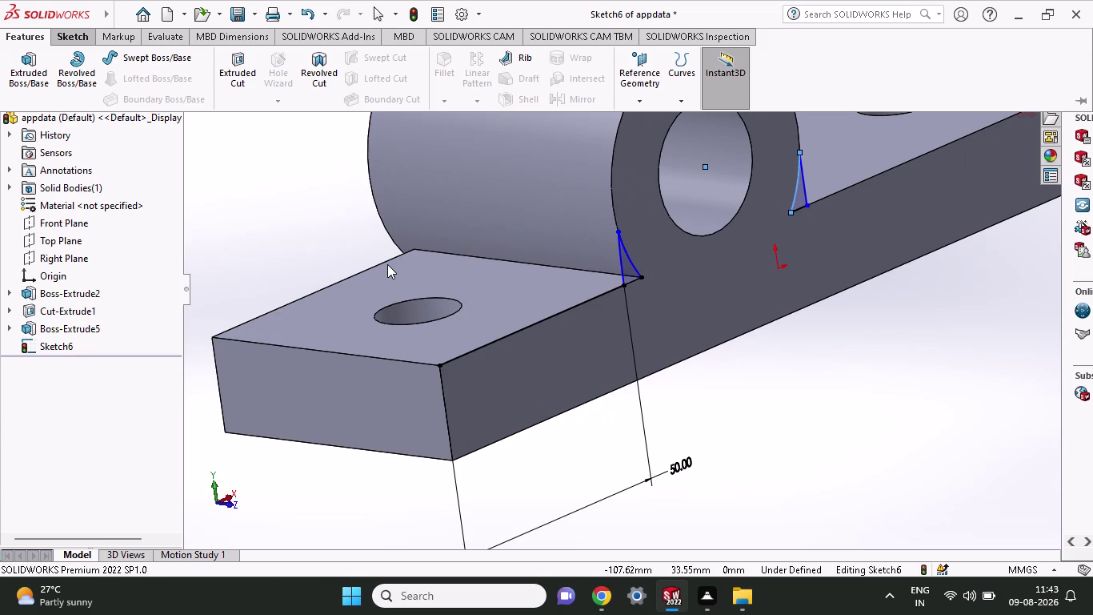
click(33, 61)
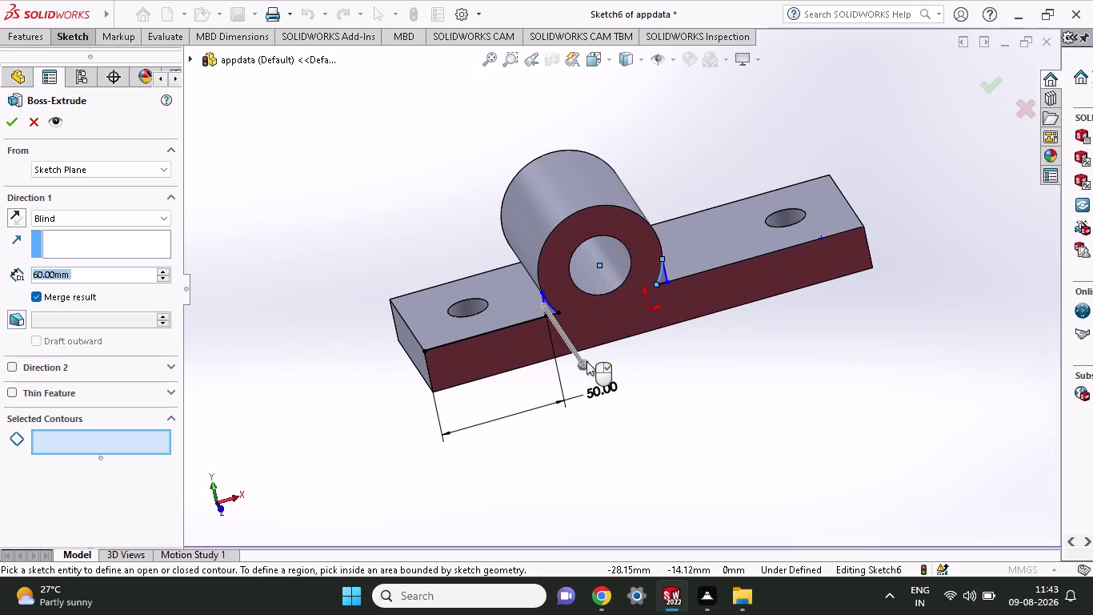
Select the right and left fillet profiles as the extrusion's contours.
drag(586, 362, 499, 262)
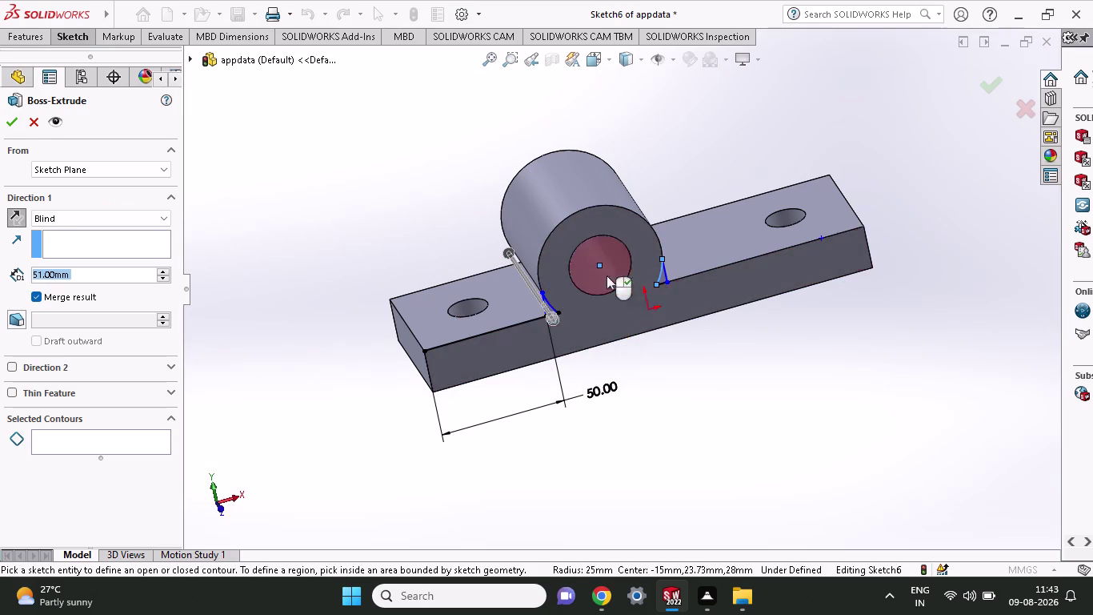
scroll(down, 3)
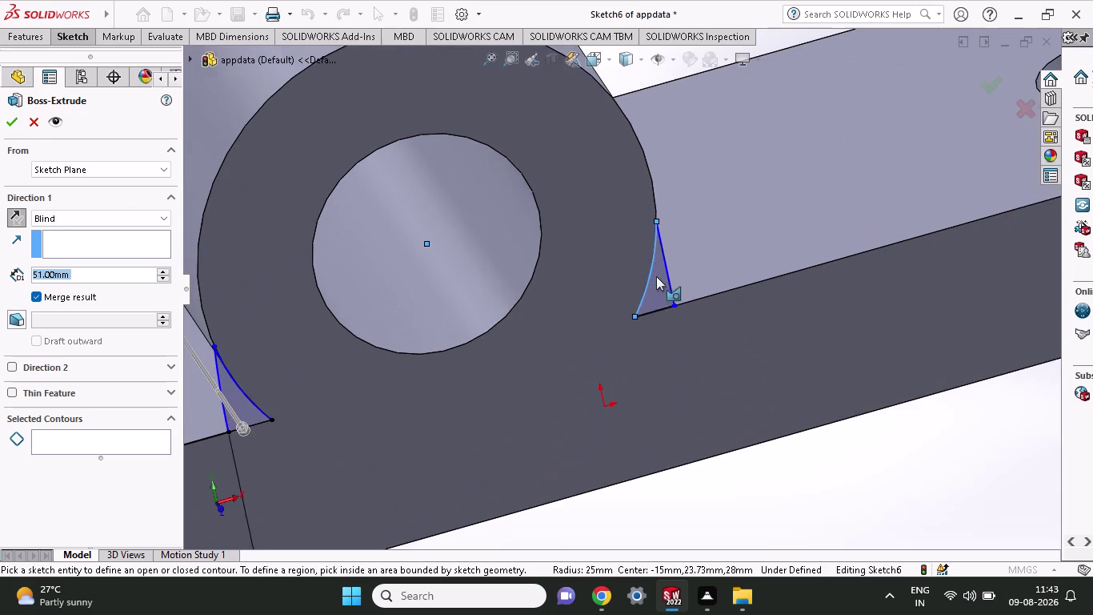
click(656, 282)
scroll(up, 3)
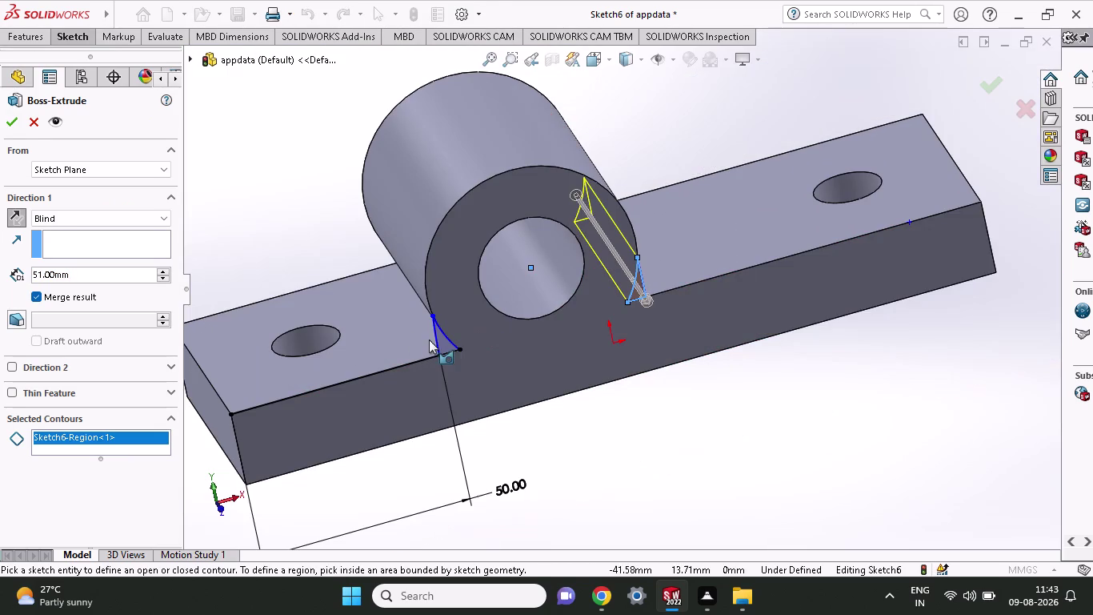
click(440, 341)
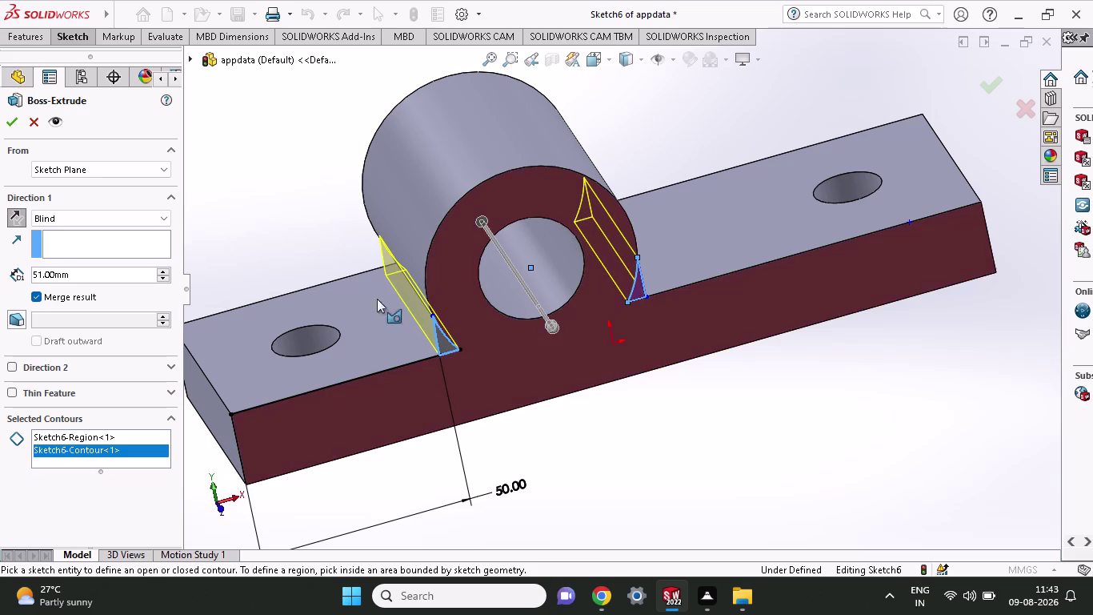
middle_drag(276, 205, 324, 256)
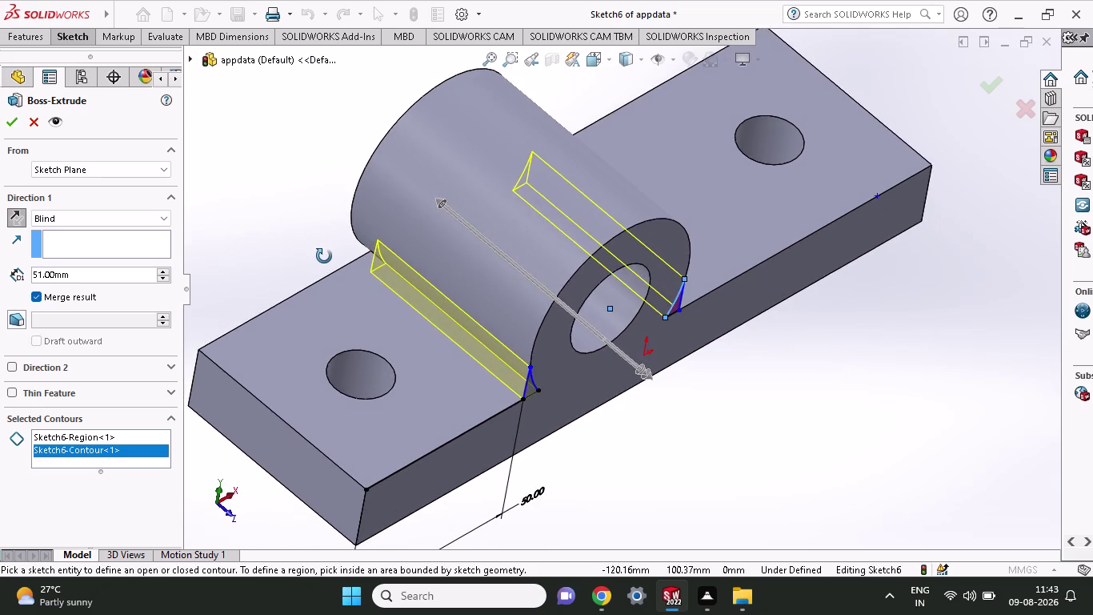
middle_drag(324, 256, 303, 246)
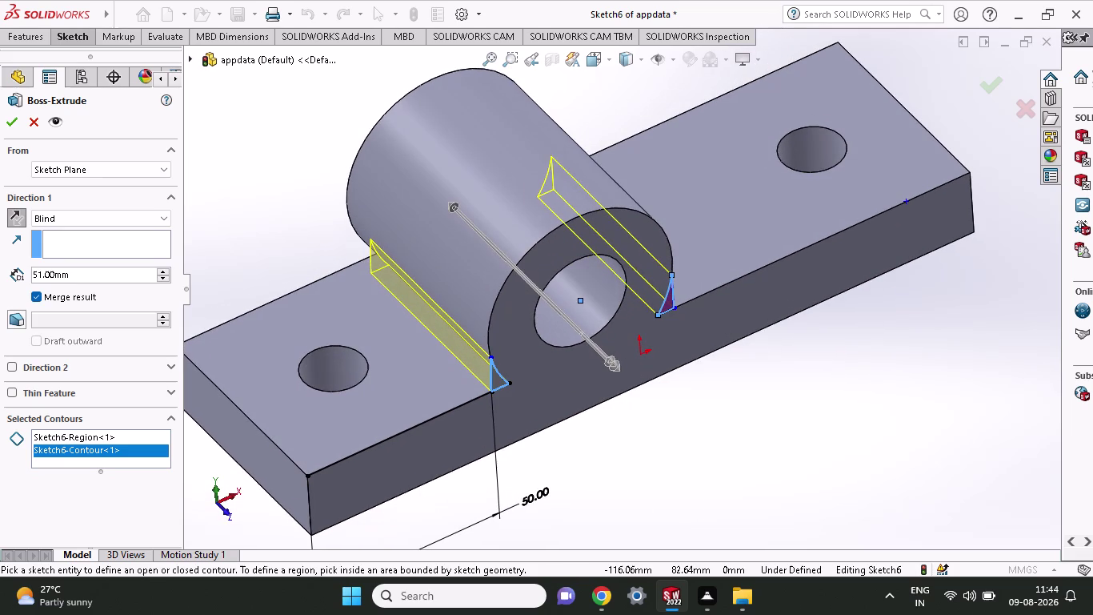
Set the Blind depth to 56 mm and accept Boss-Extrude6.
drag(106, 272, 0, 275)
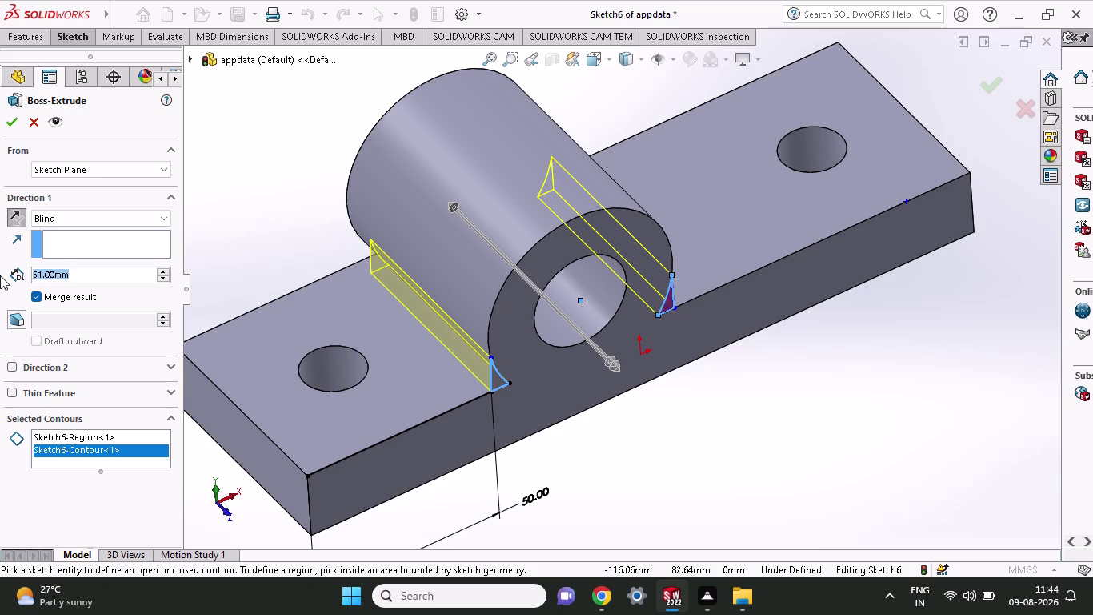
text(56)
click(10, 122)
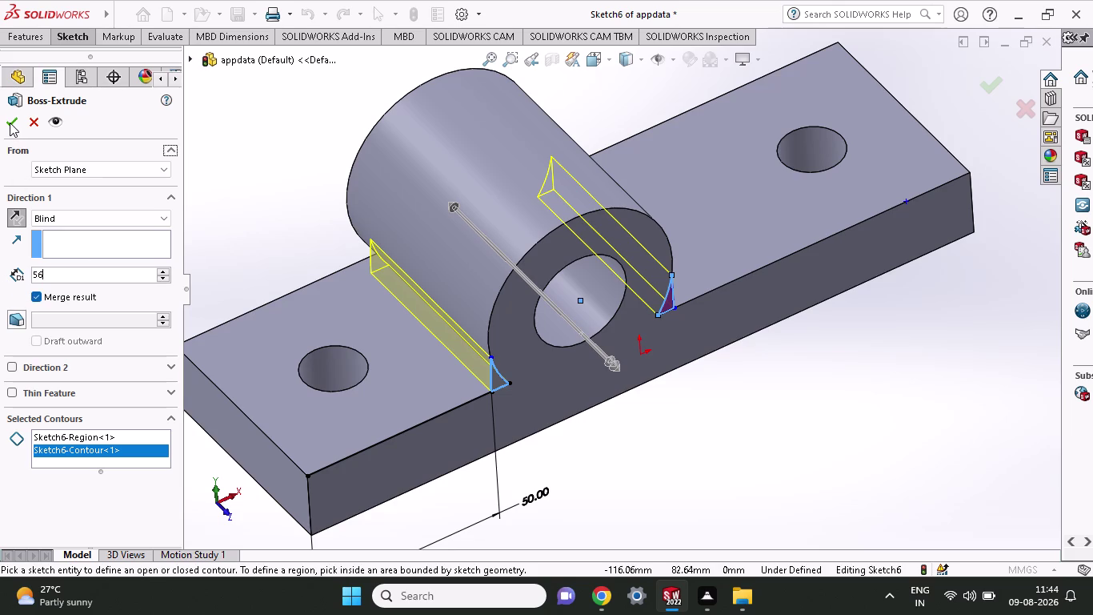
click(9, 123)
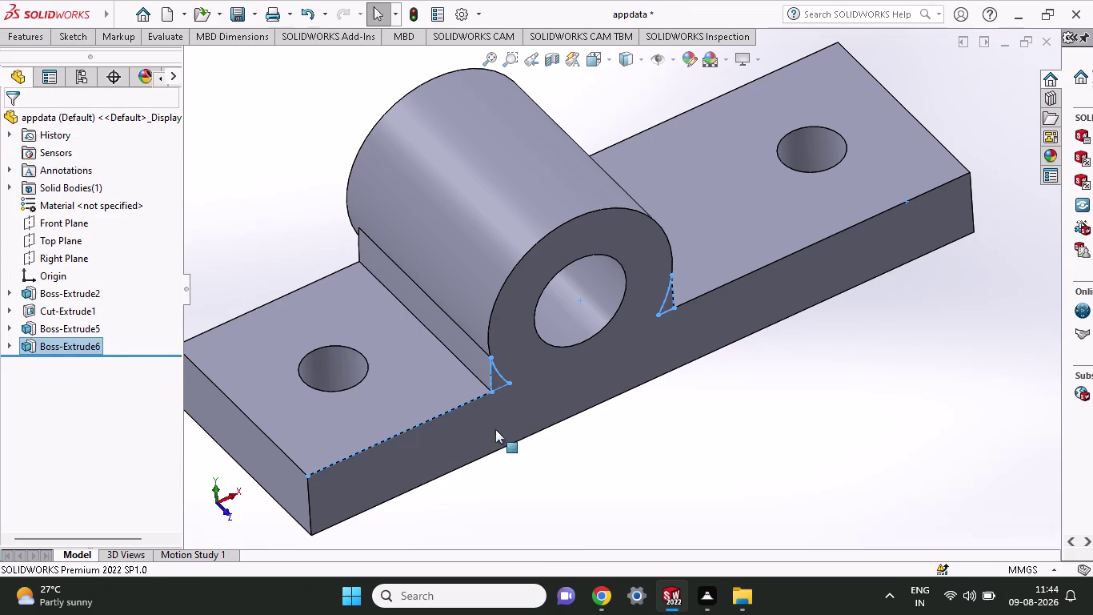
middle_drag(528, 445, 575, 464)
scroll(up, 3)
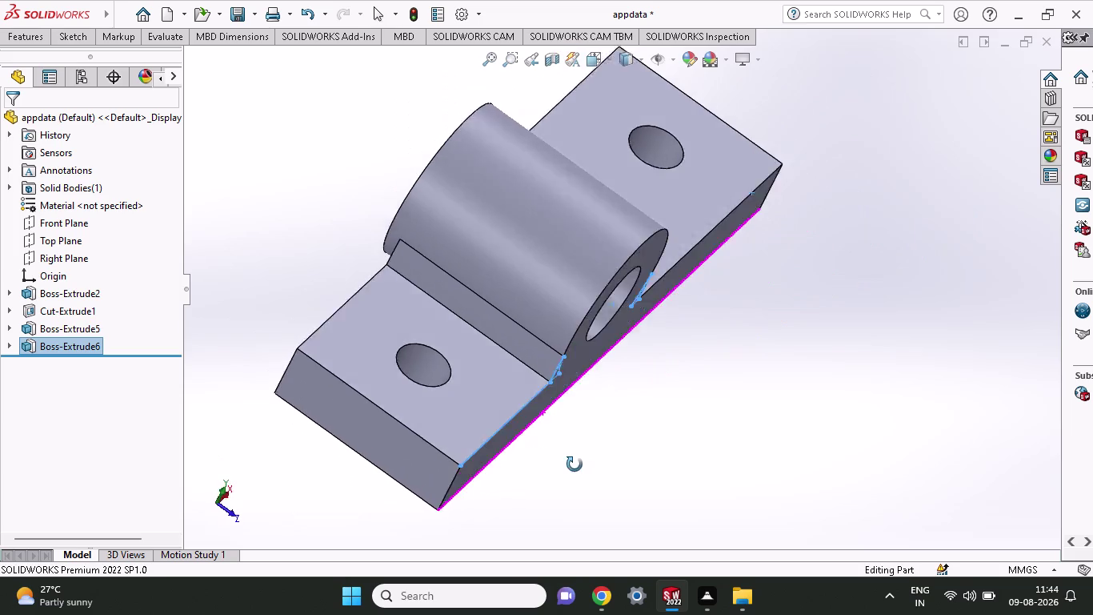
middle_drag(575, 464, 490, 388)
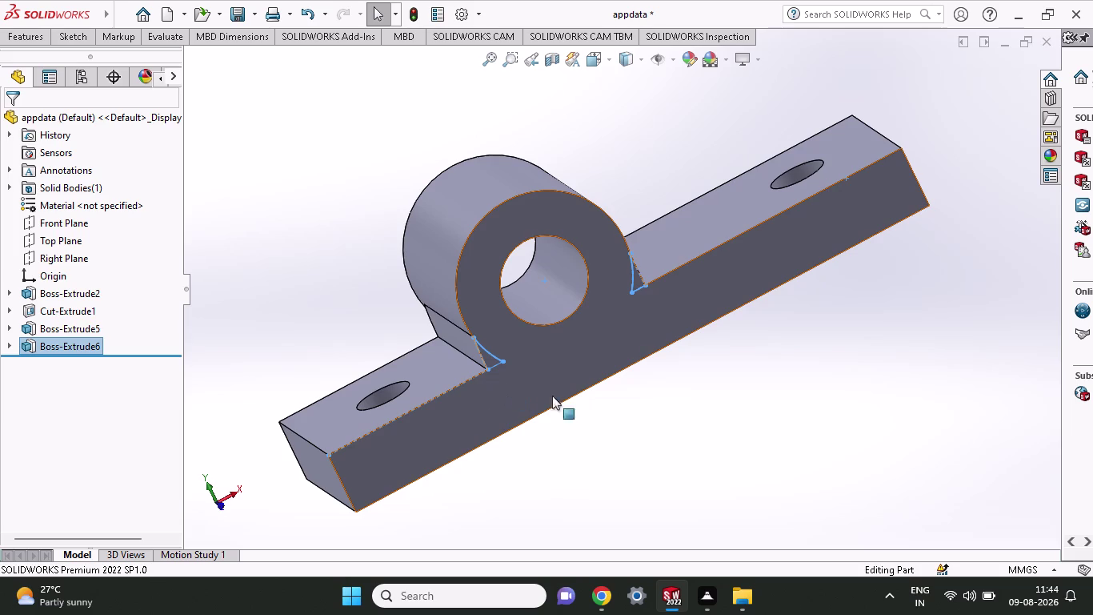
middle_drag(597, 438, 655, 505)
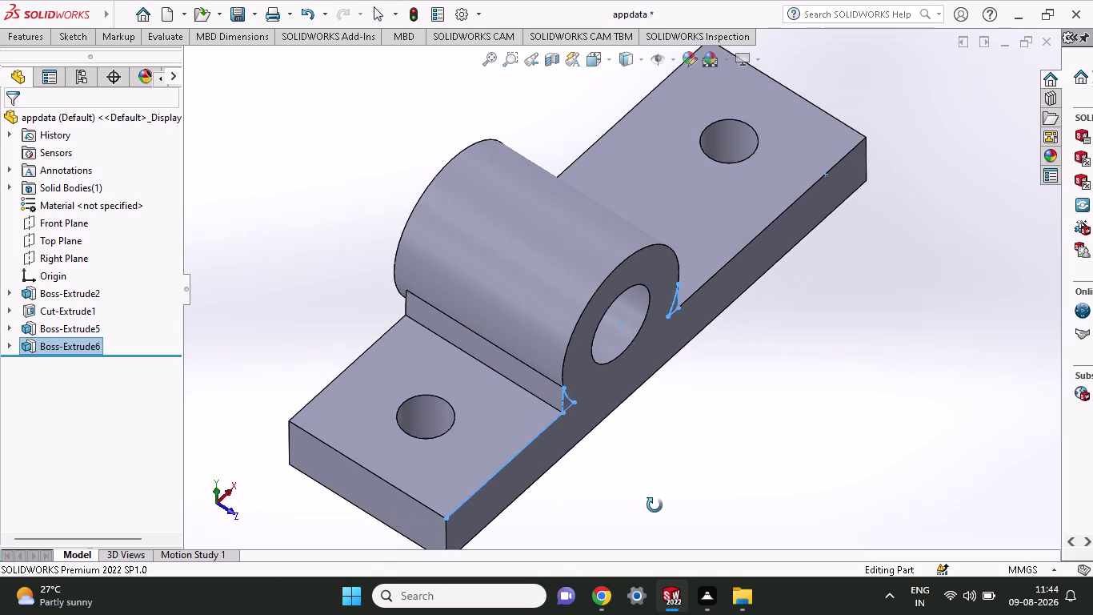
middle_drag(654, 504, 654, 510)
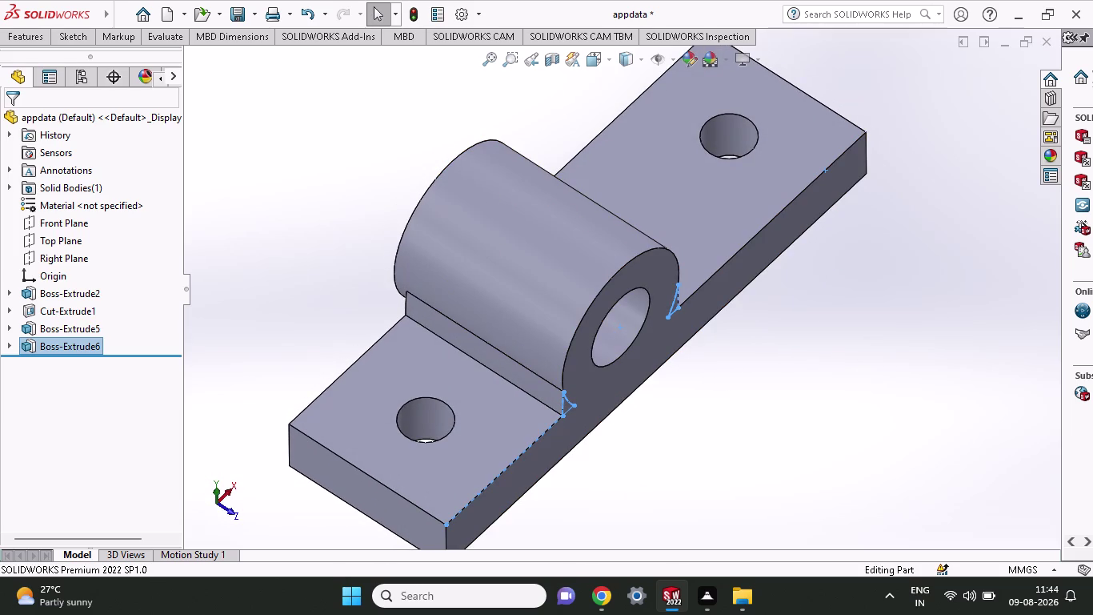
click(30, 38)
Draw a 25 mm circle on the boss end face, centred on the bore.
click(70, 41)
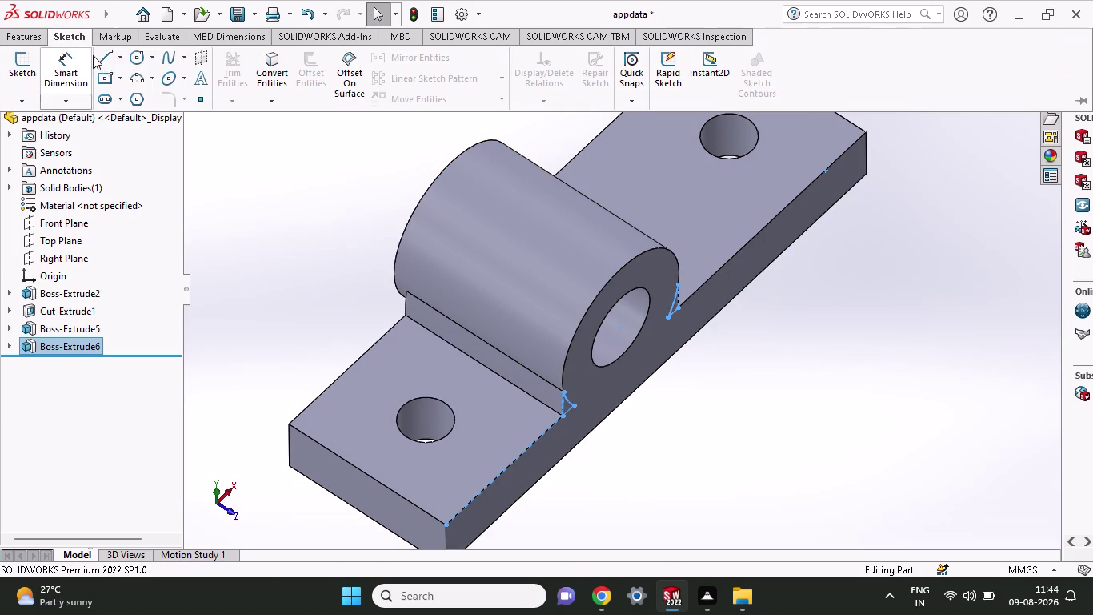
click(131, 63)
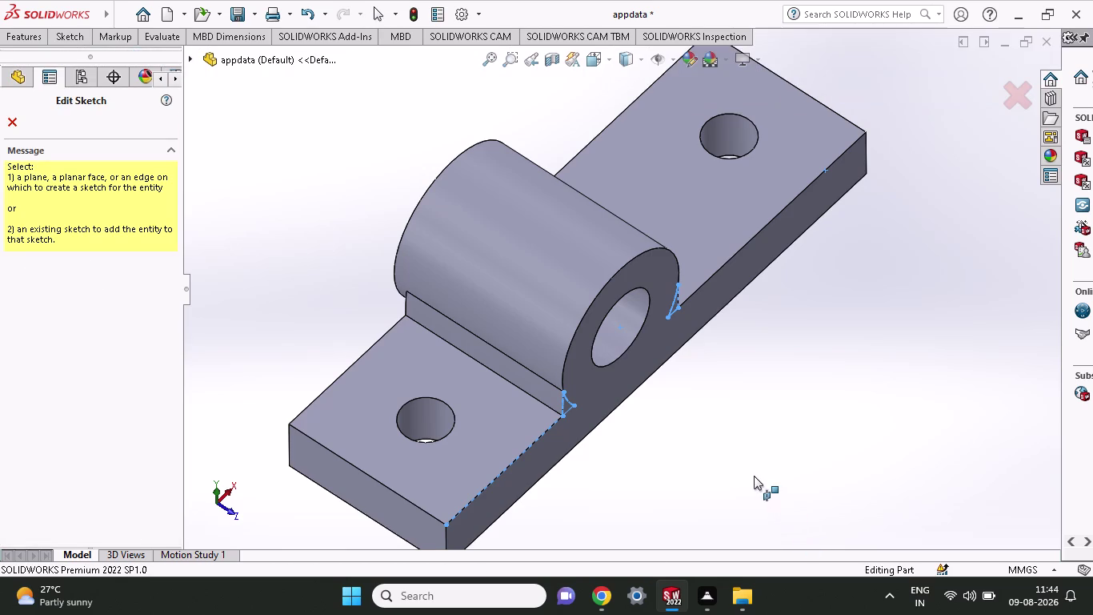
middle_drag(753, 476, 665, 458)
click(521, 380)
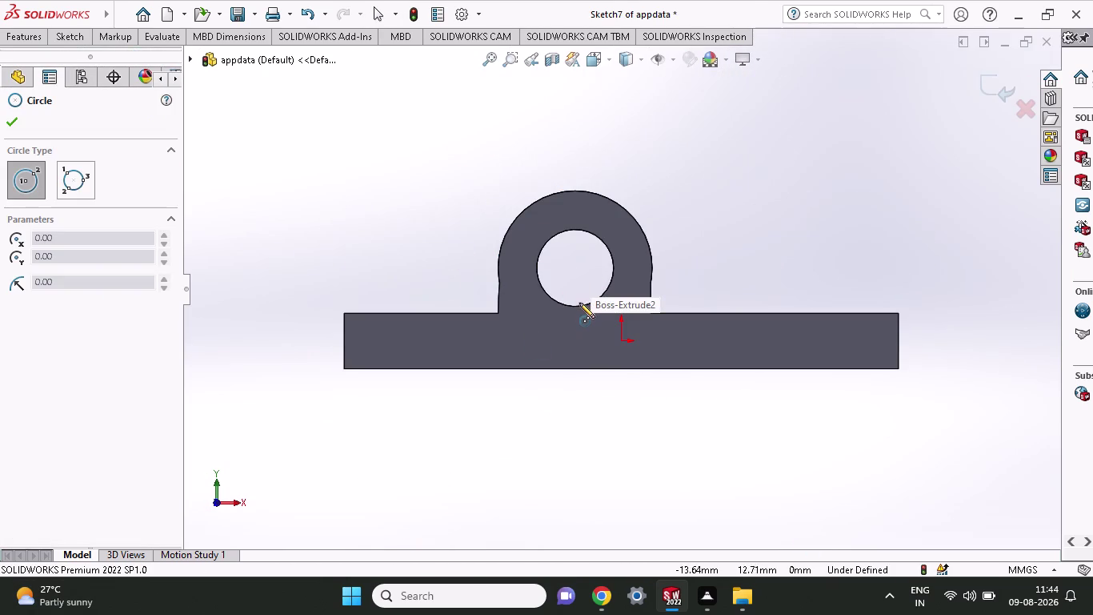
click(573, 268)
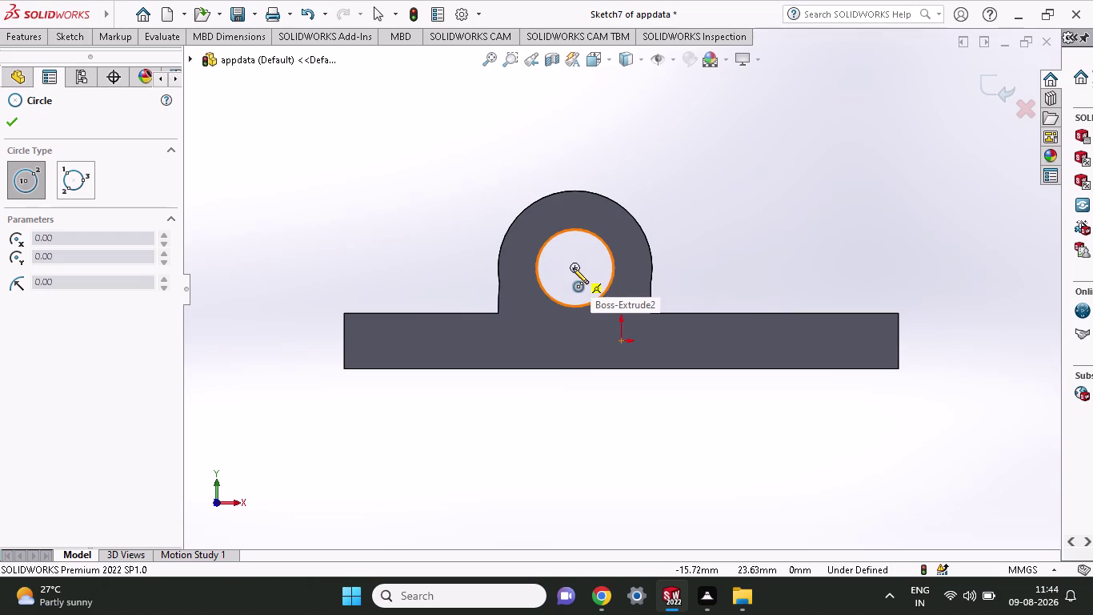
click(653, 255)
middle_drag(683, 275, 702, 308)
click(33, 39)
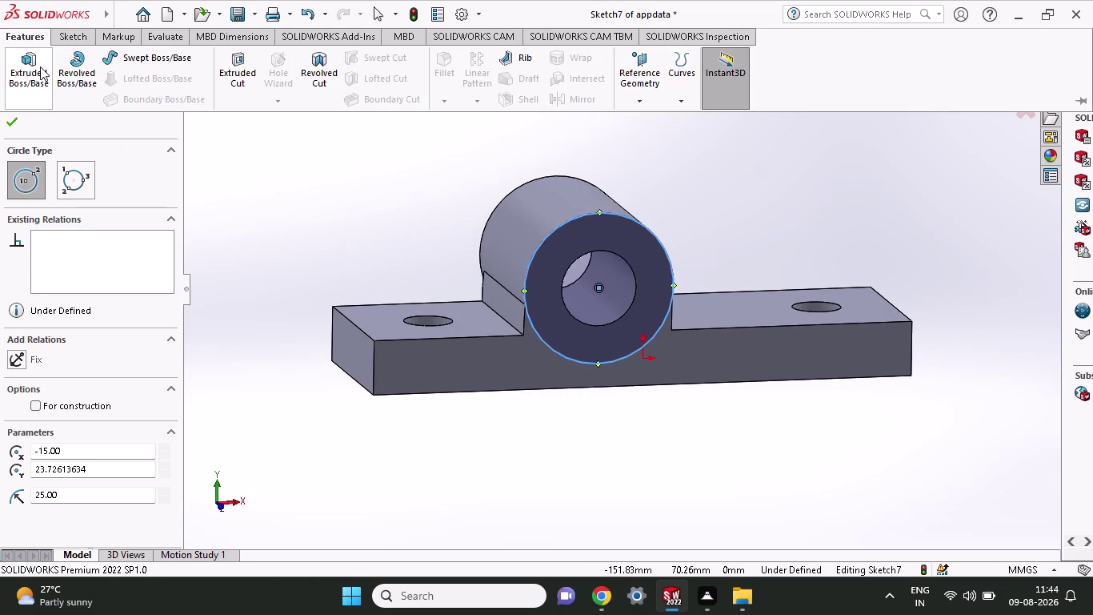
Extrude the circle 2 mm as Boss-Extrude7 and orbit to inspect the new disc.
click(40, 67)
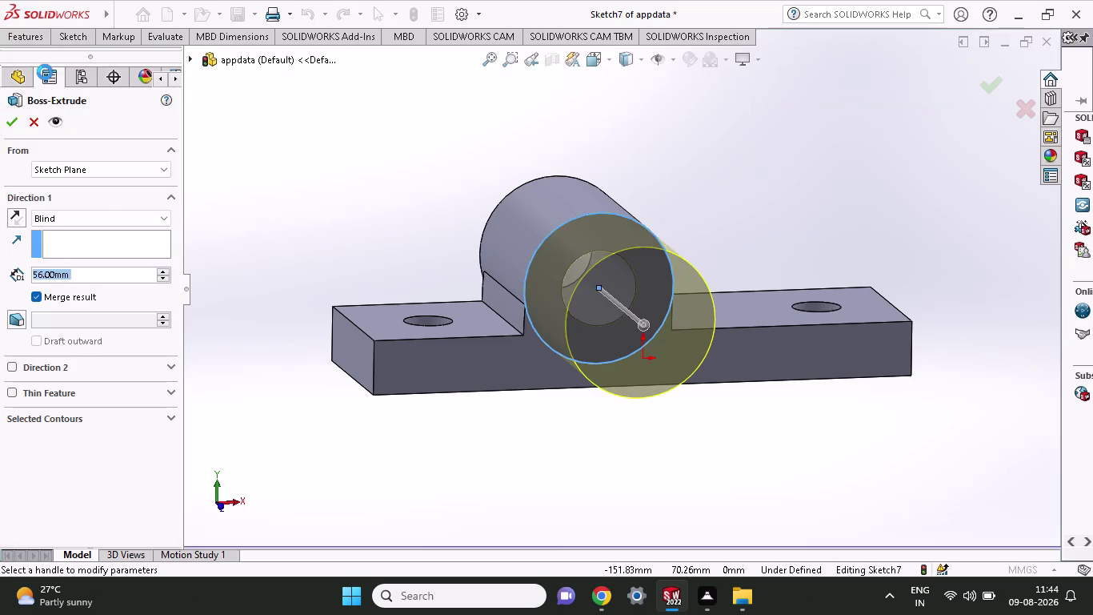
drag(115, 272, 25, 283)
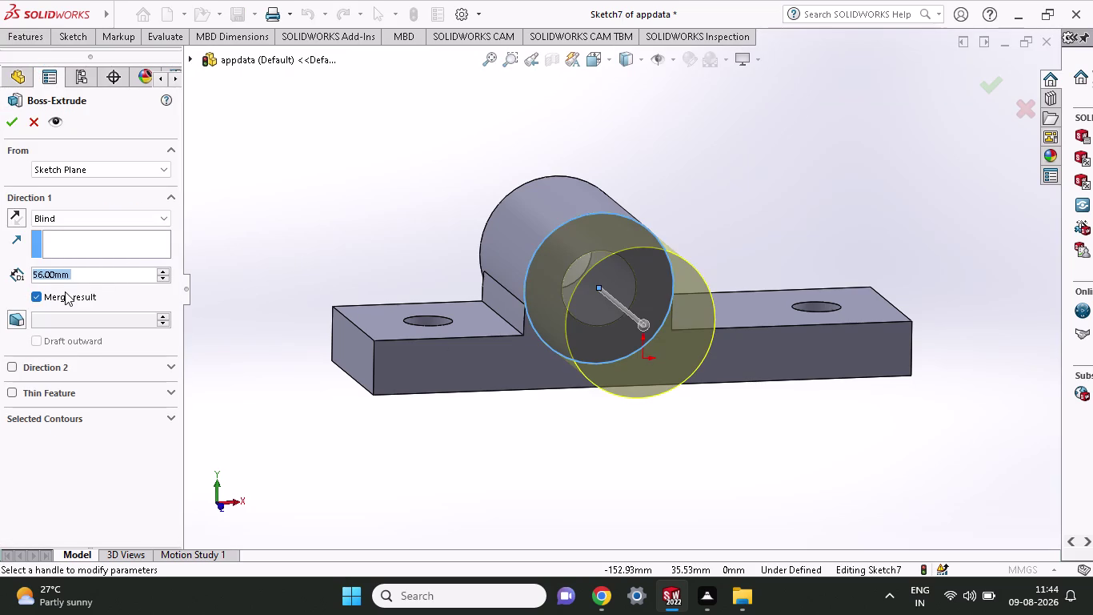
key(2)
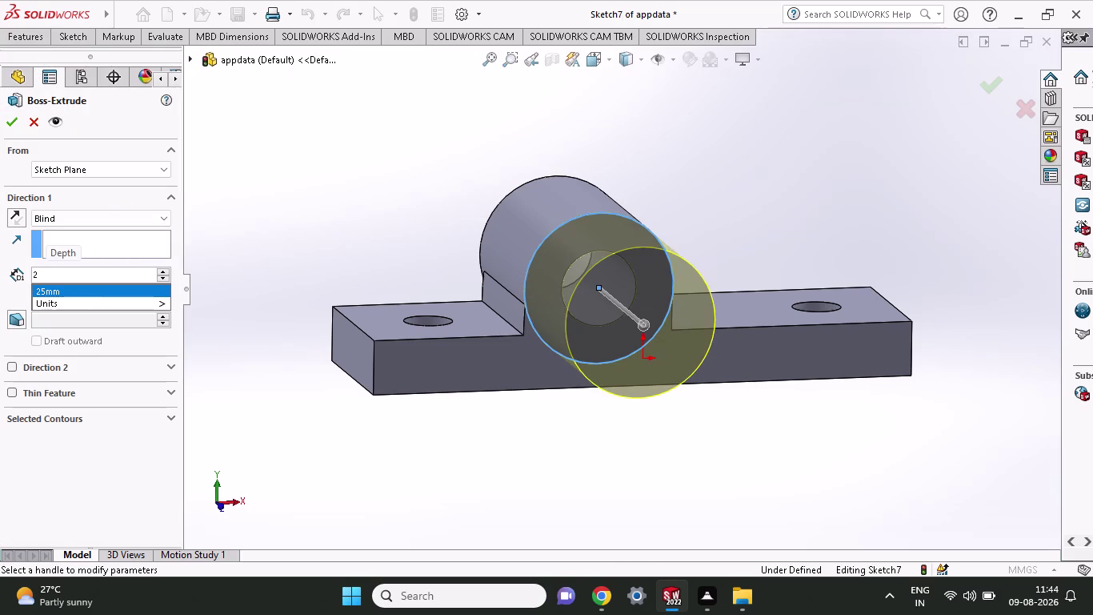
click(12, 121)
click(12, 121)
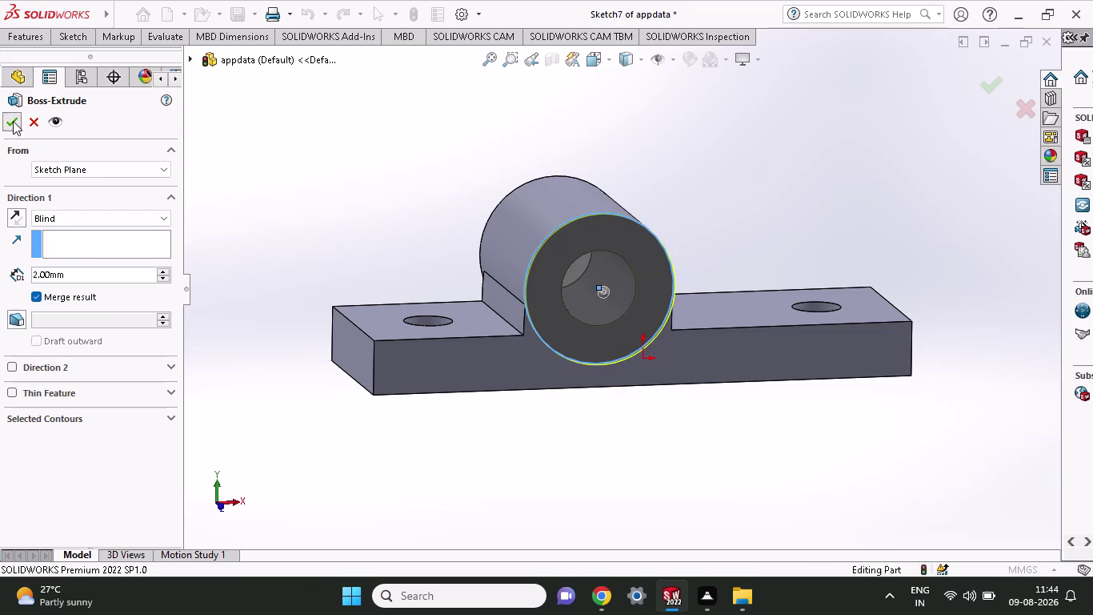
middle_drag(432, 501, 502, 536)
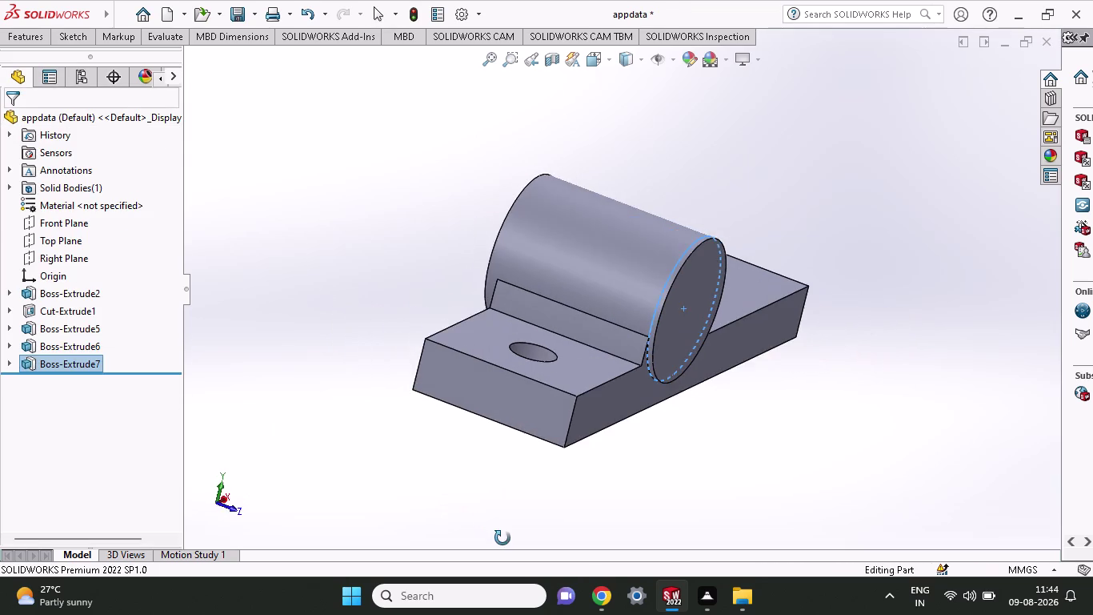
middle_drag(502, 537, 521, 560)
middle_drag(417, 438, 426, 440)
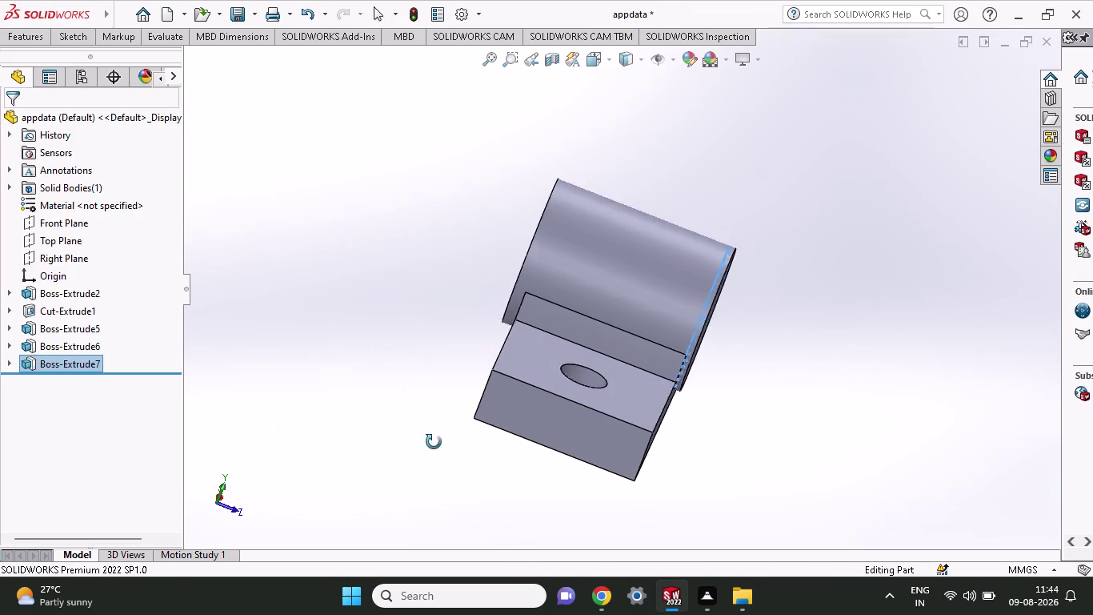
middle_drag(425, 440, 565, 536)
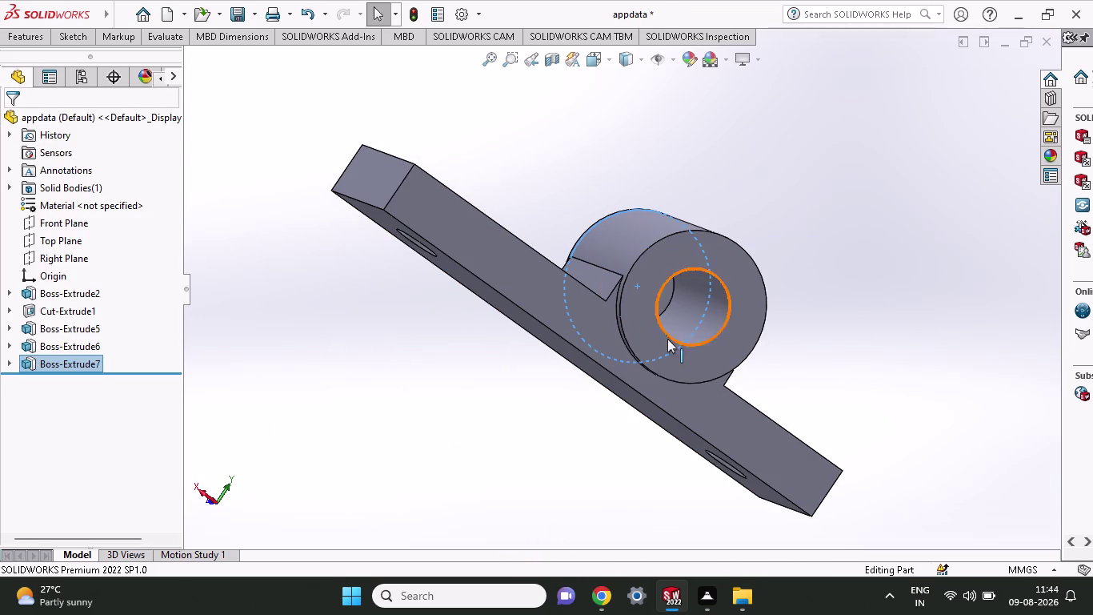
click(21, 41)
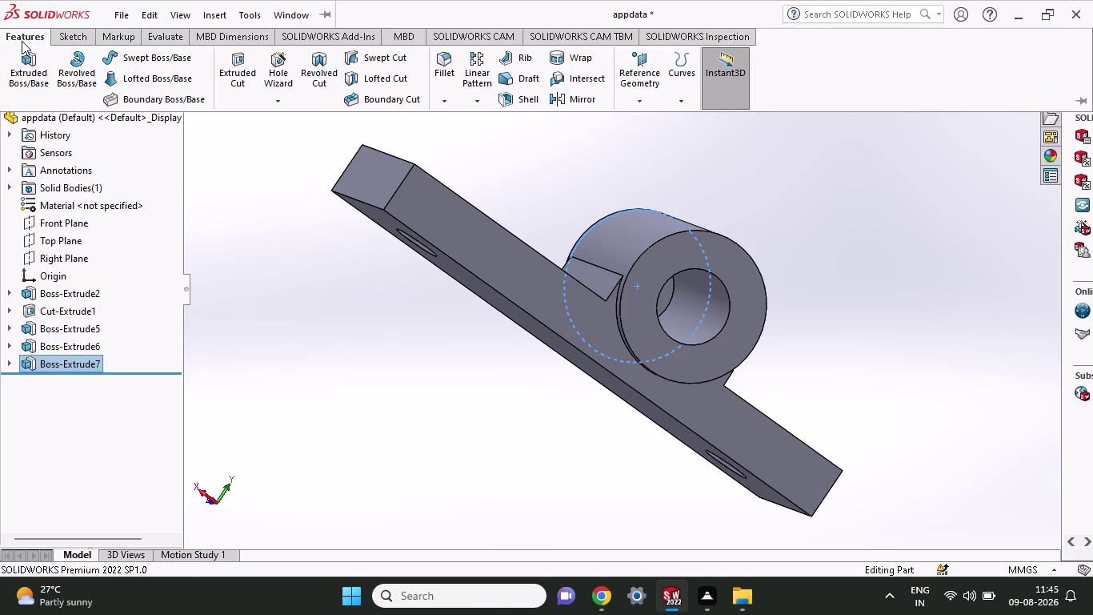
Sketch a circle on the disc face centred on the bore, just beyond the boss edge.
click(52, 39)
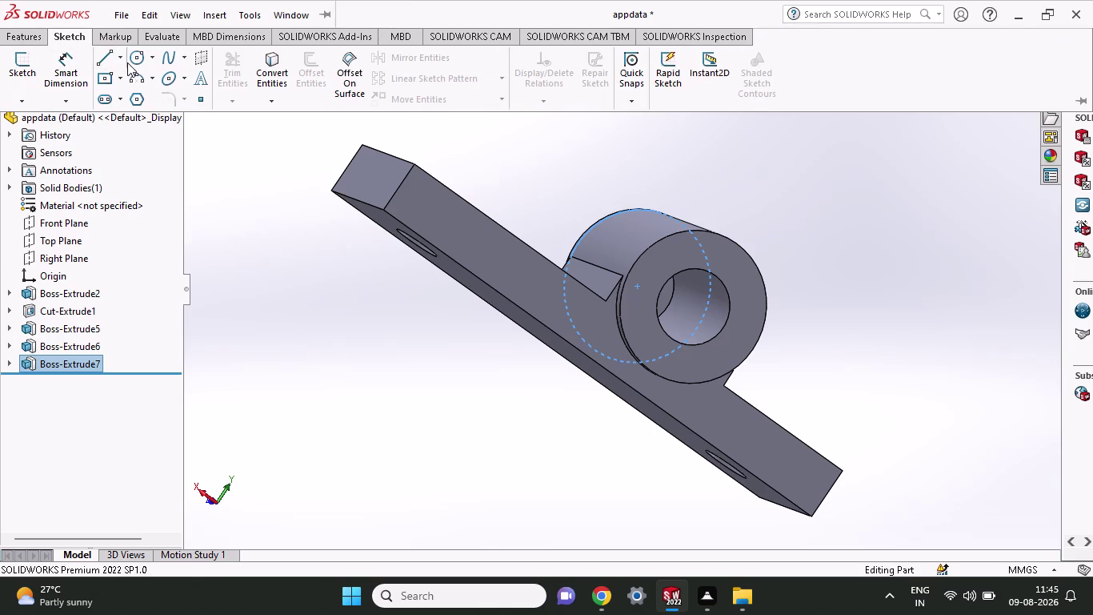
click(128, 62)
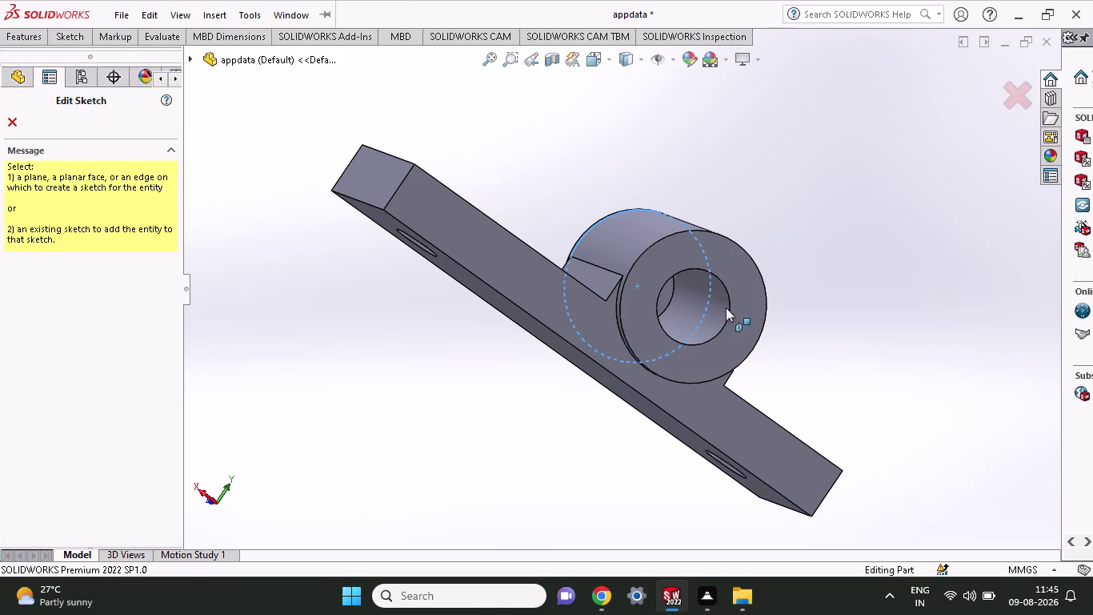
click(749, 274)
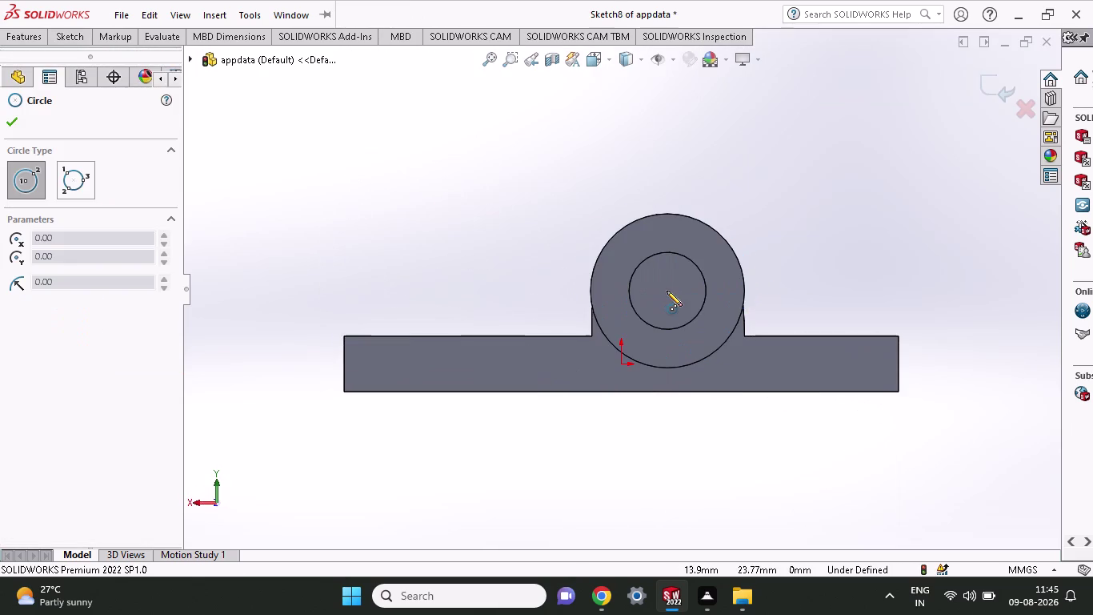
click(667, 291)
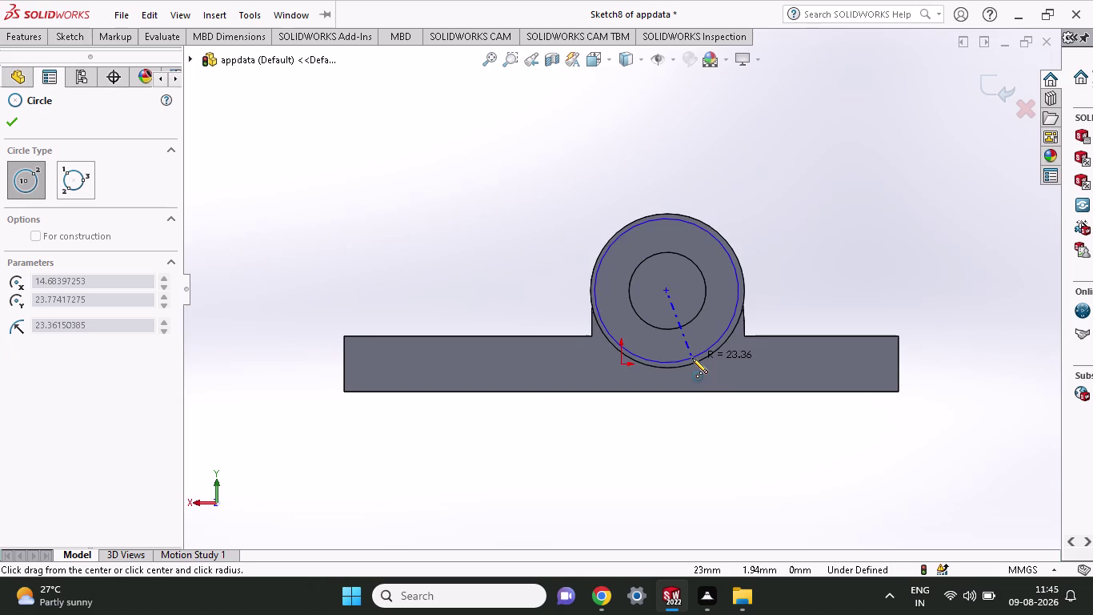
click(696, 364)
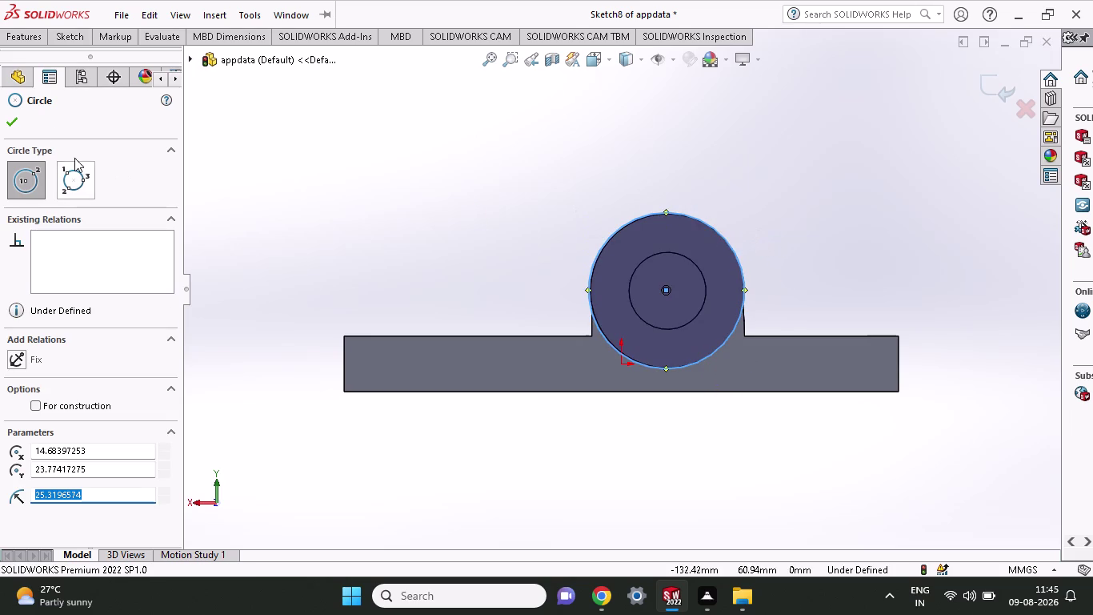
Cut the circle 2 mm deep into the boss face as Cut-Extrude2.
click(9, 39)
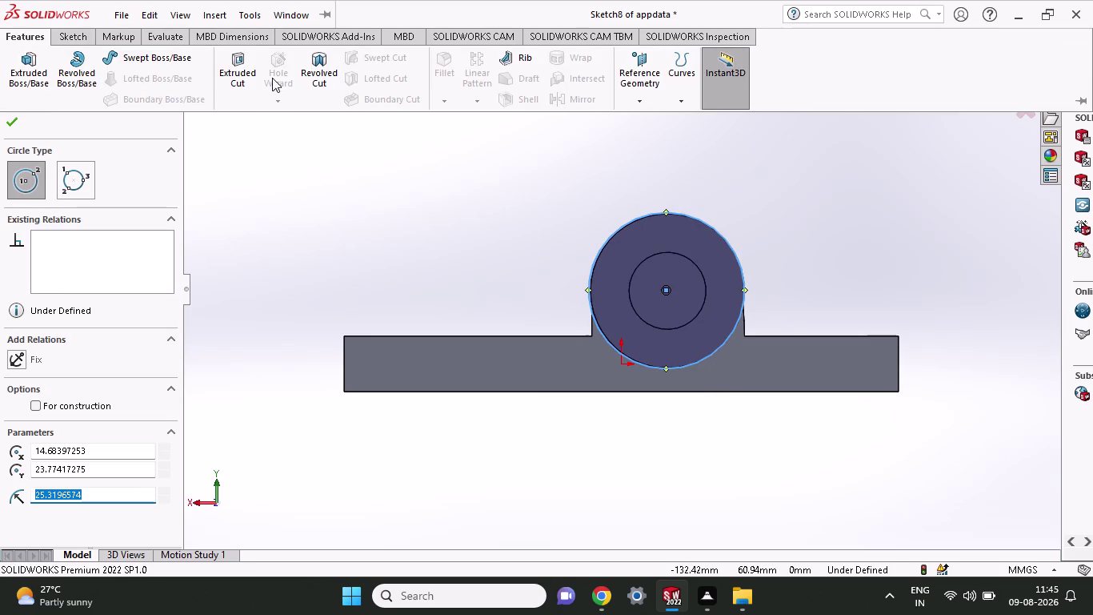
click(245, 78)
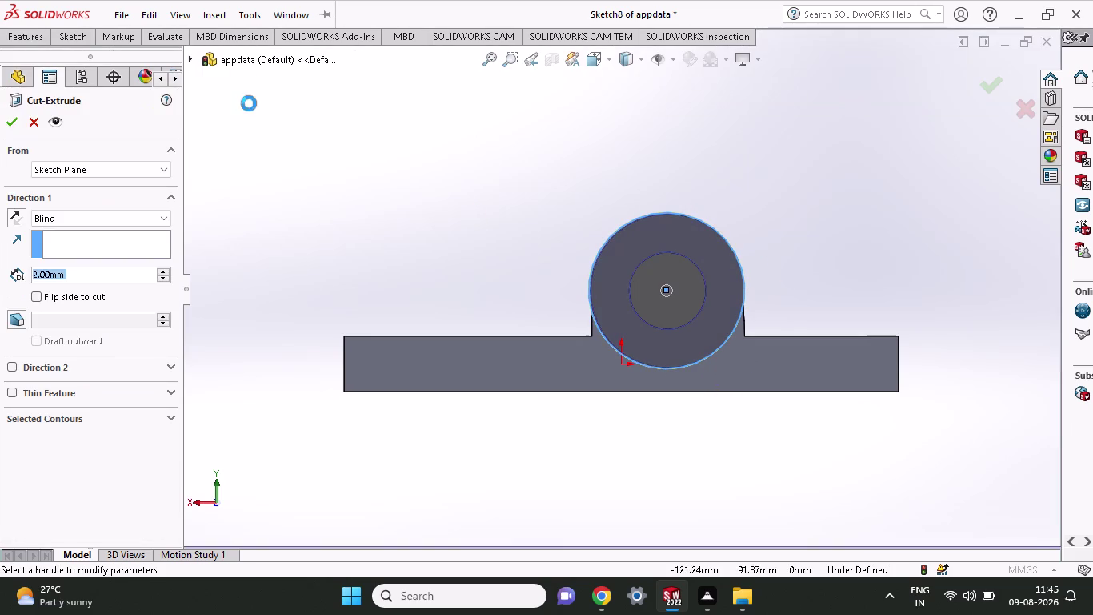
middle_drag(470, 305, 532, 358)
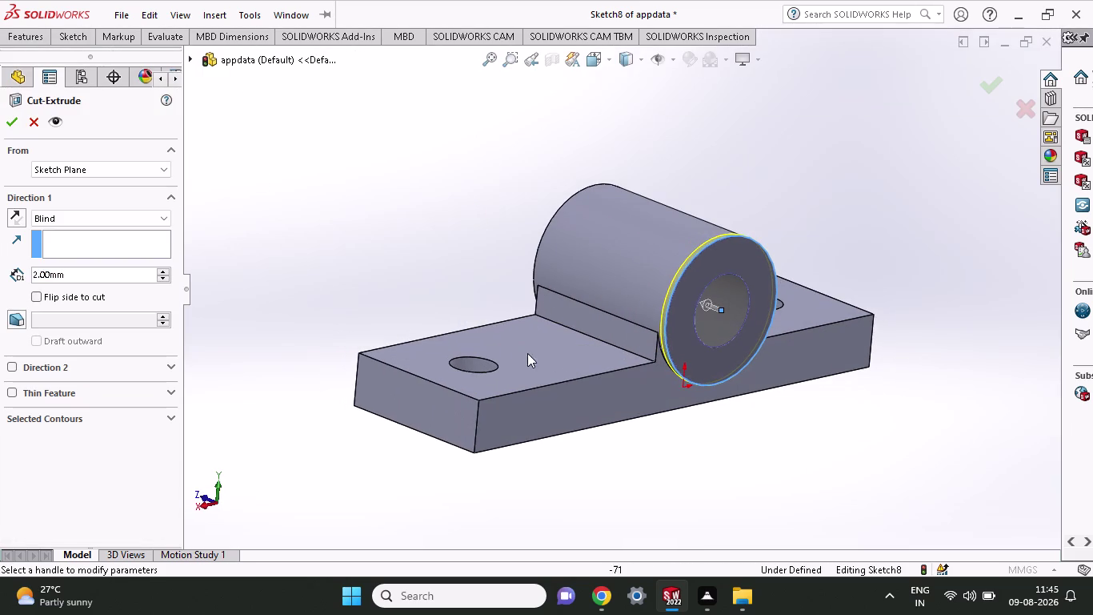
click(14, 127)
middle_drag(265, 219, 305, 249)
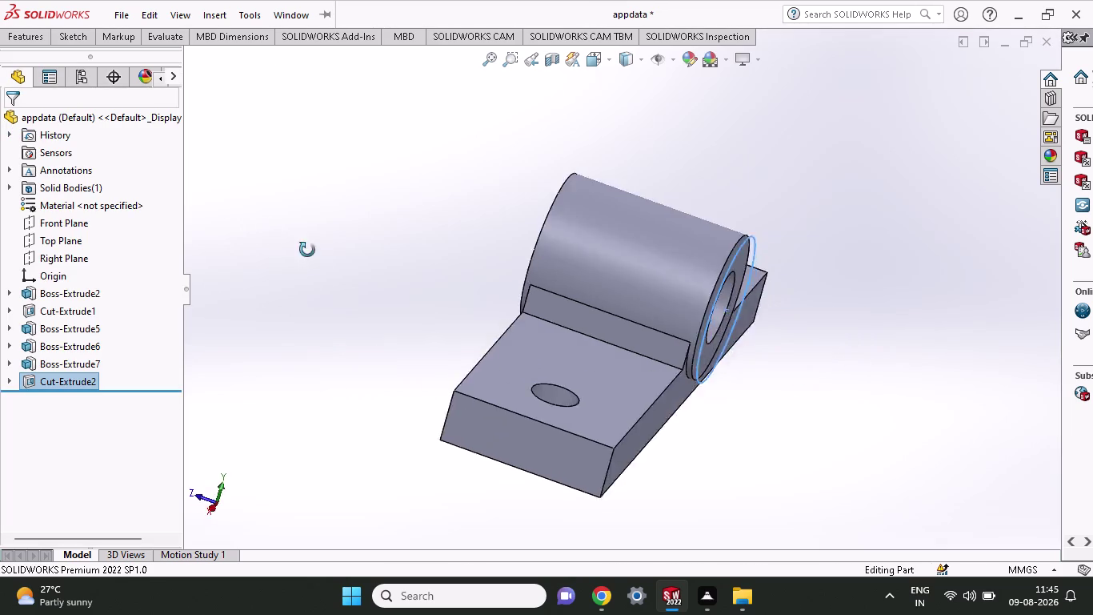
Select the bore's inner face and reopen the original boss sketch for editing.
middle_drag(305, 248, 217, 231)
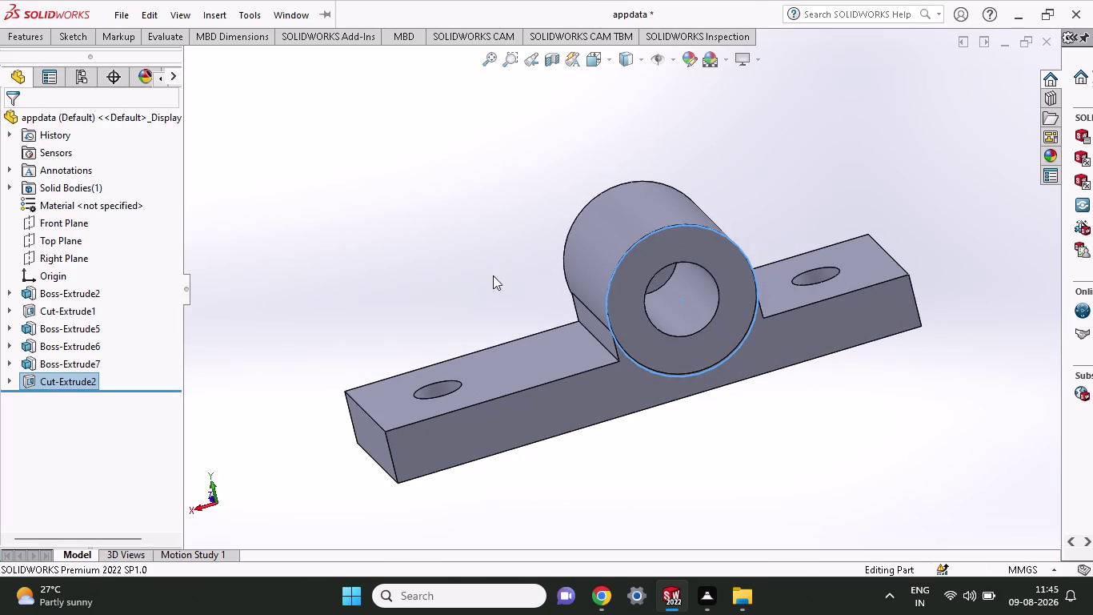
middle_drag(484, 186, 436, 140)
click(621, 316)
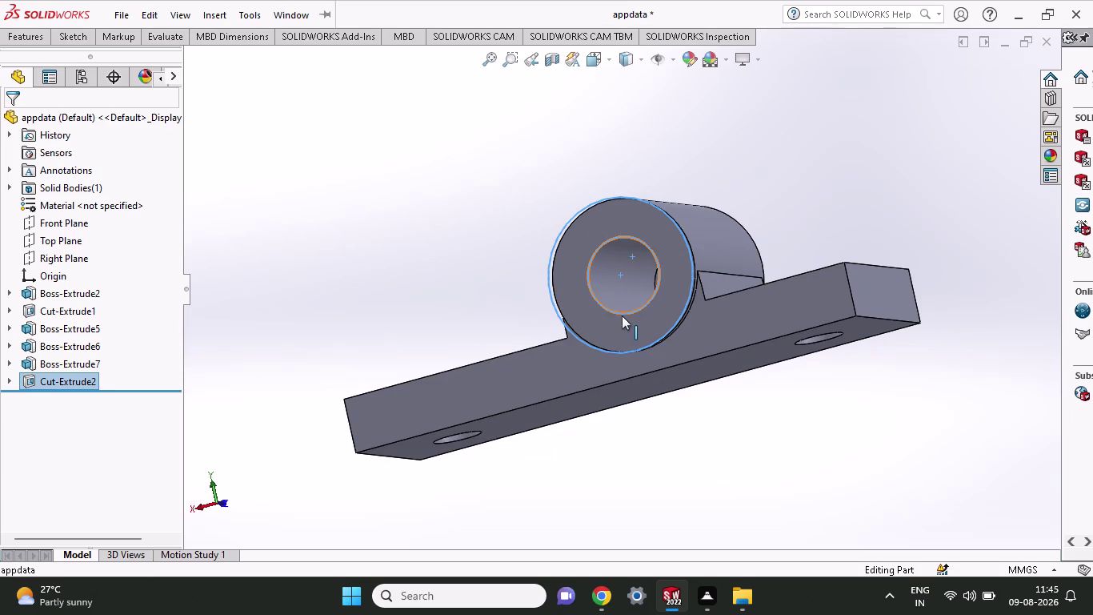
click(626, 278)
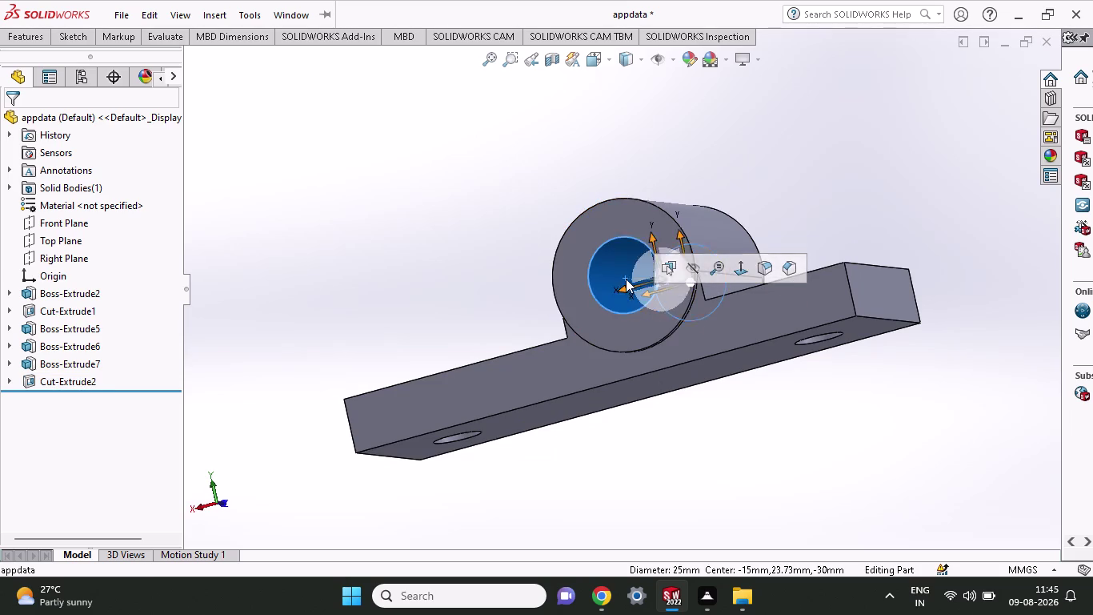
click(693, 203)
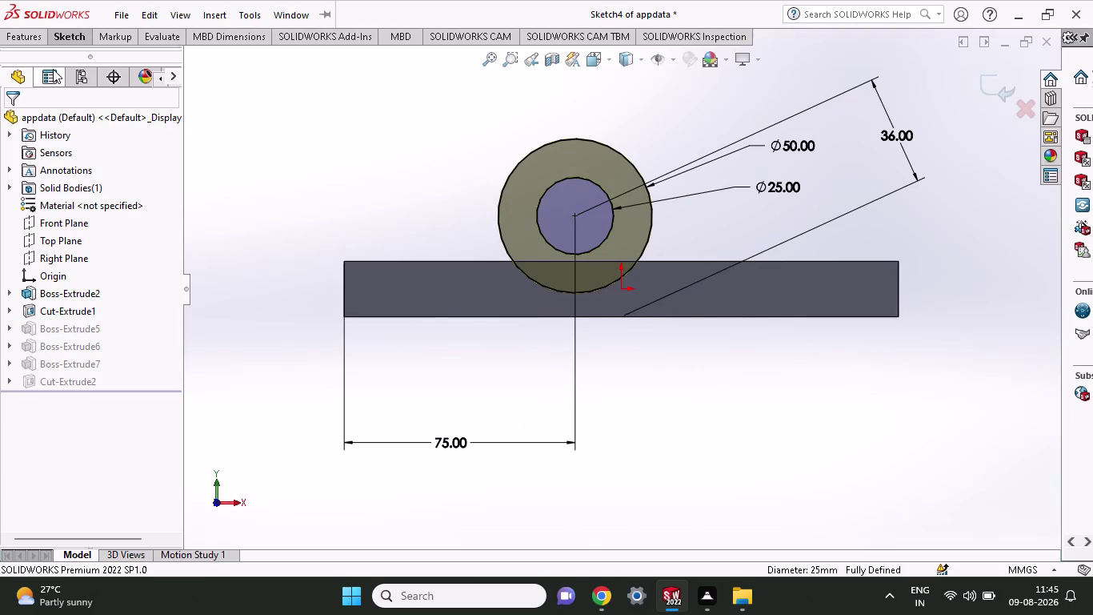
Draw a Ø25 circle over the bore centre and confirm its radius.
click(78, 35)
click(132, 55)
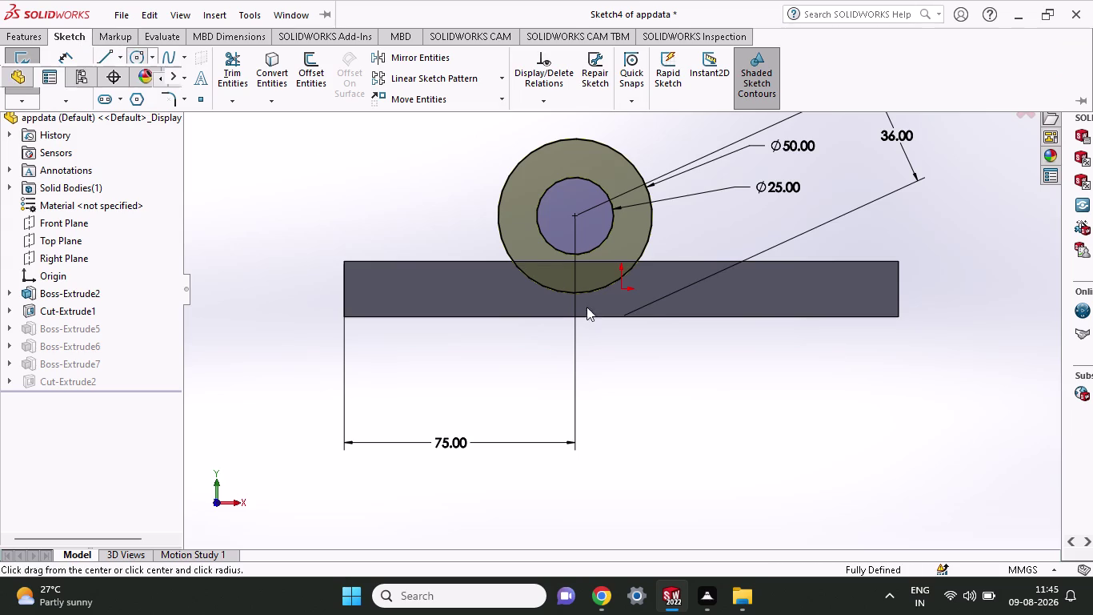
click(575, 219)
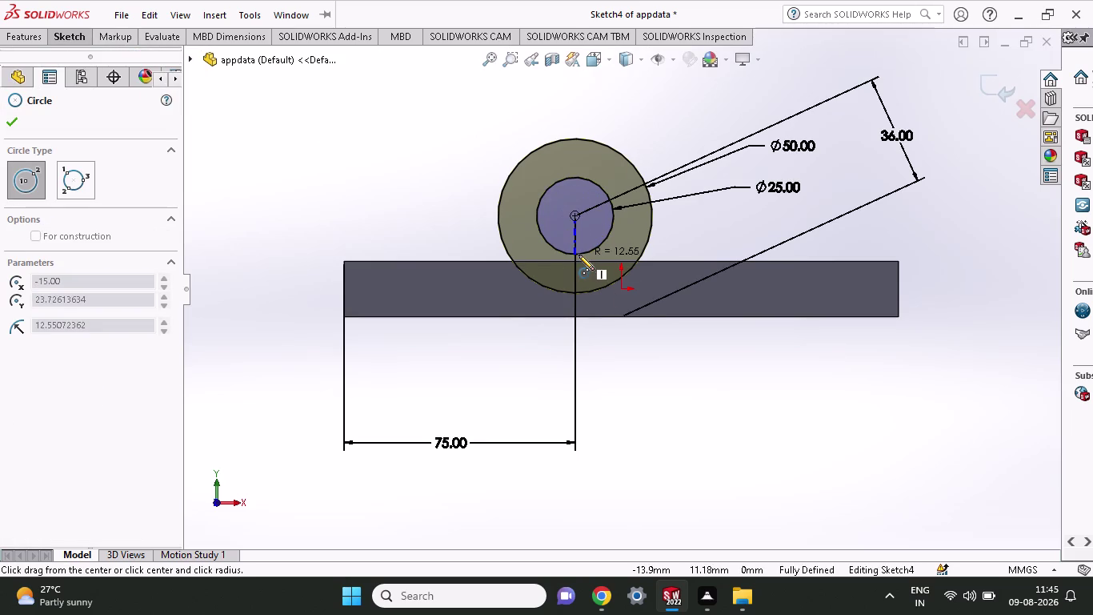
click(579, 254)
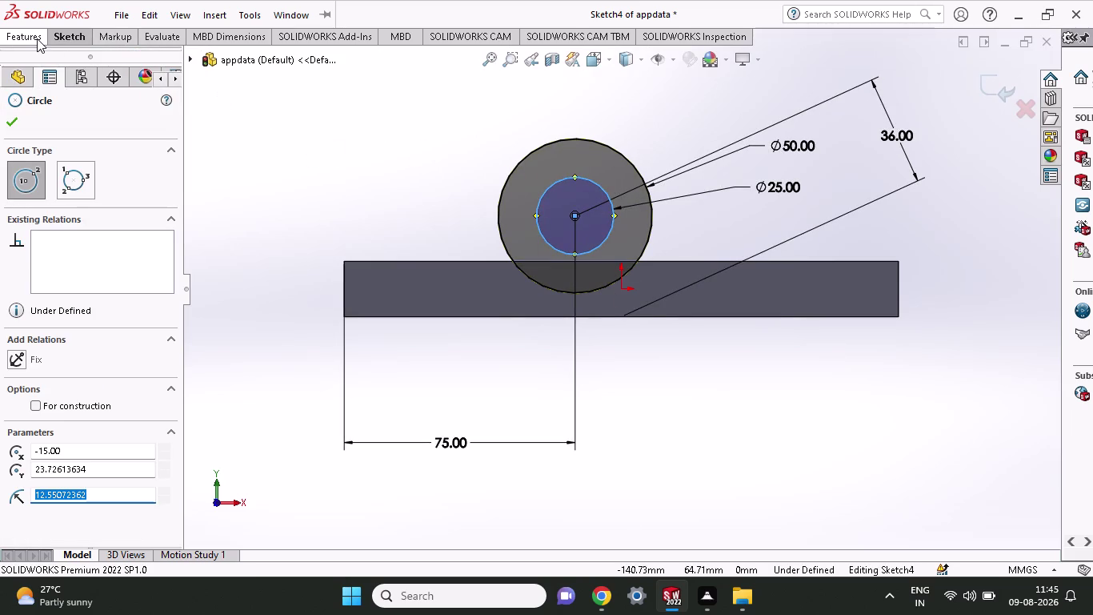
click(37, 39)
click(20, 116)
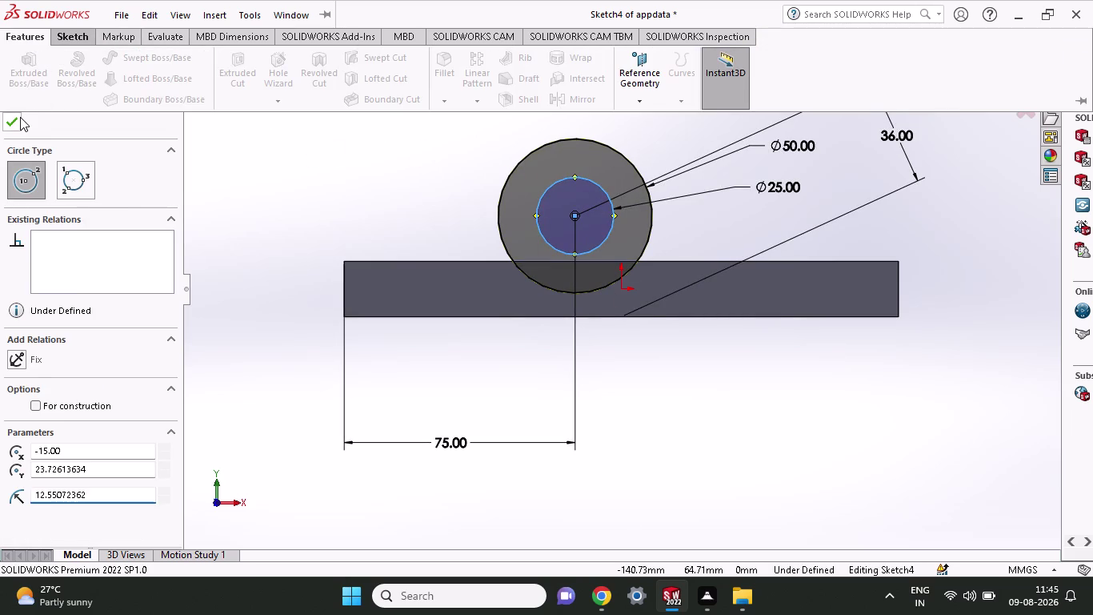
click(36, 43)
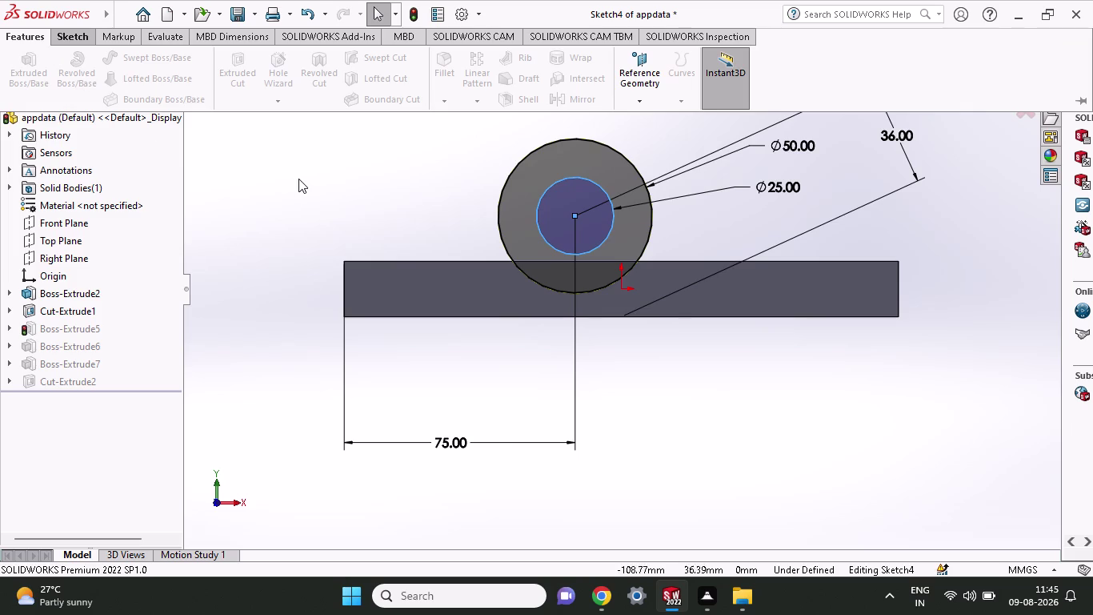
Exit the bore sketch and rebuild the hollow bracket.
right_click(299, 179)
click(484, 161)
click(681, 157)
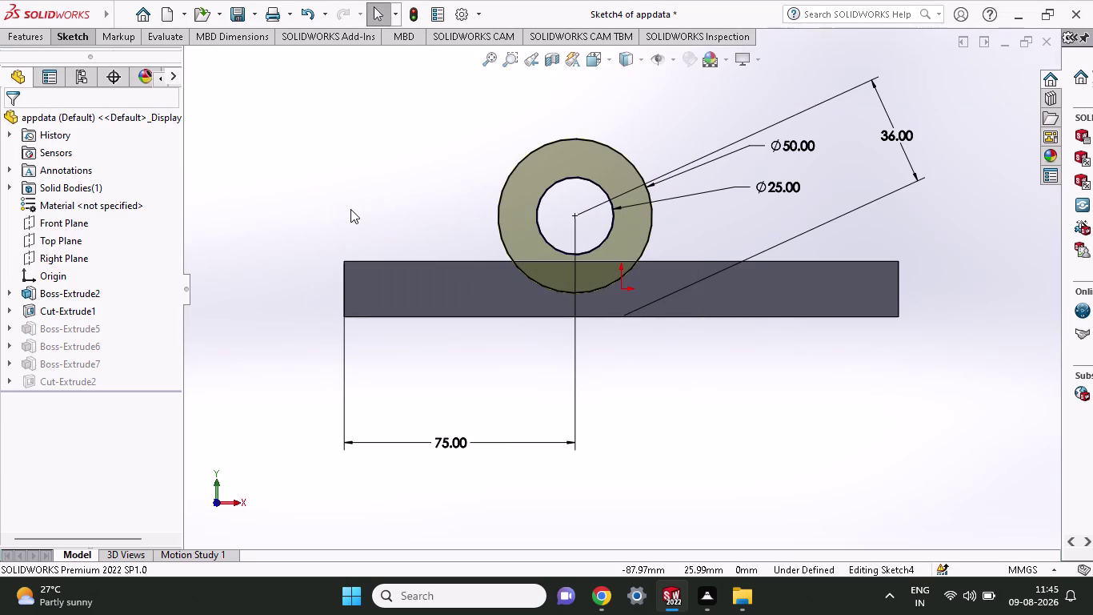
key(ctrl+z)
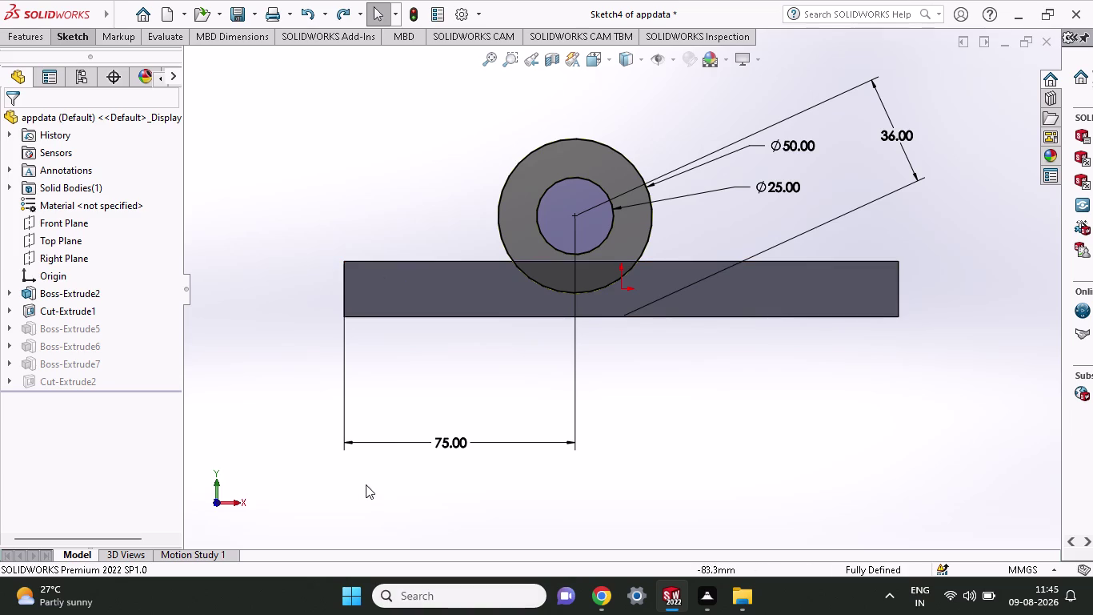
middle_drag(478, 364, 524, 421)
scroll(up, 3)
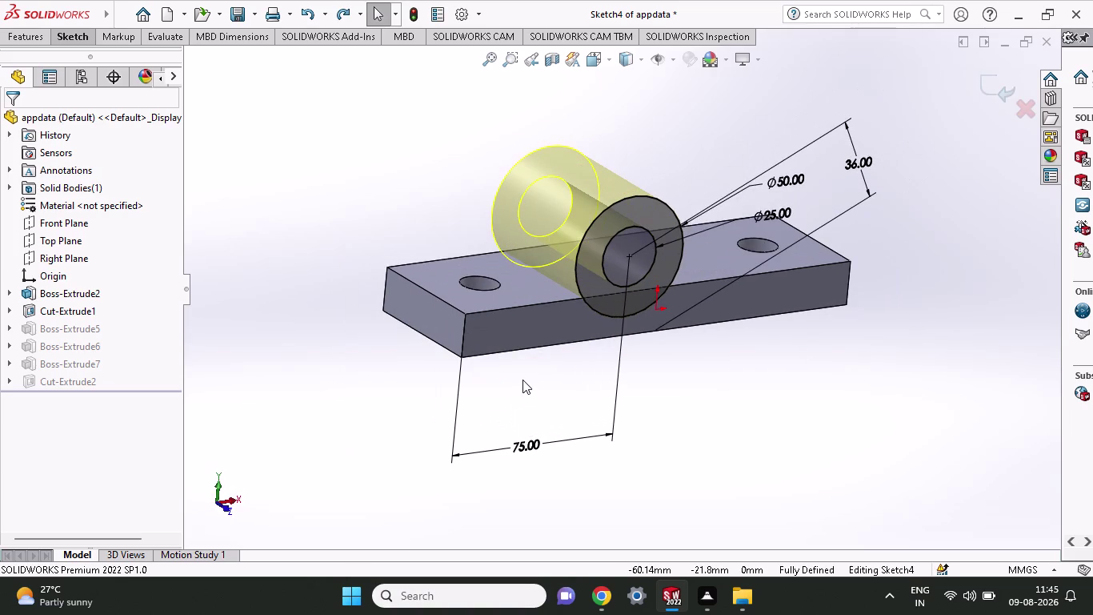
click(509, 379)
key(ctrl+z)
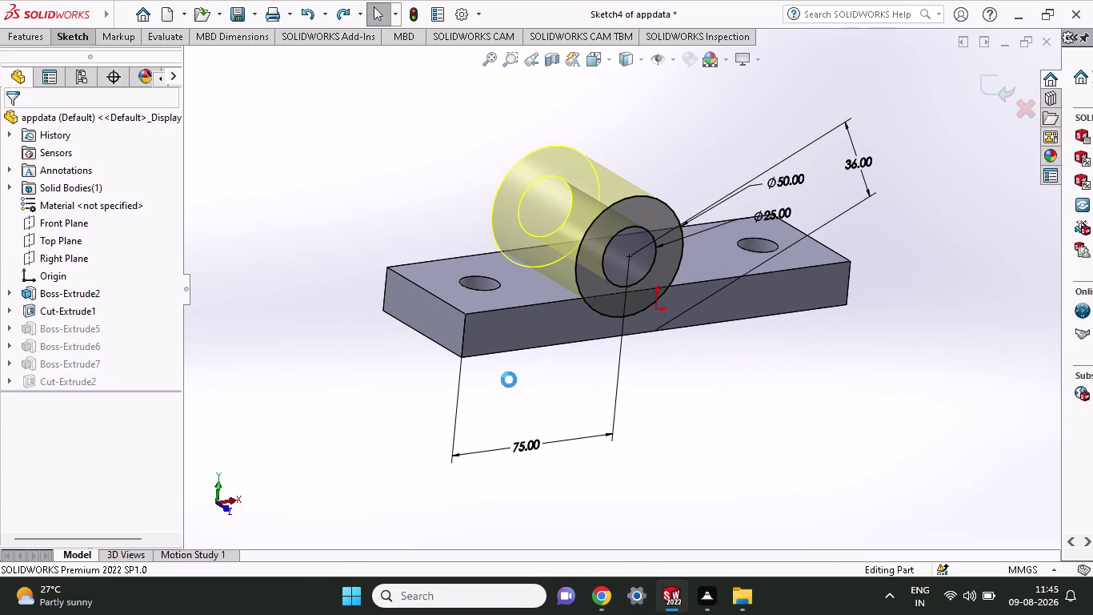
middle_drag(431, 291, 487, 323)
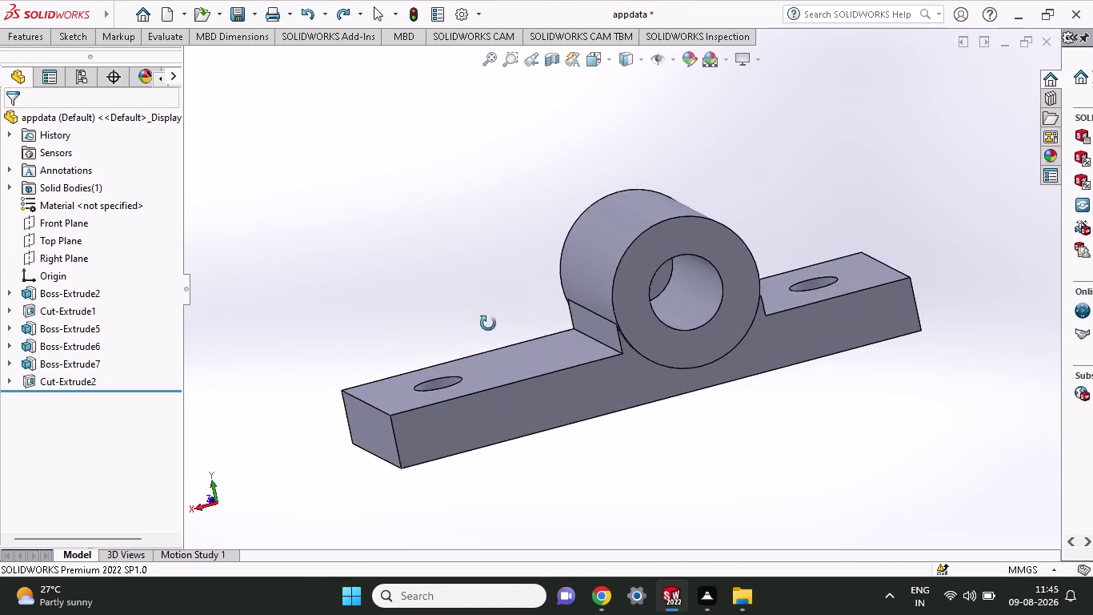
Reopen the sketch on the boss end face and add a 12.50 mm radius circle at its centre.
middle_drag(487, 323, 725, 479)
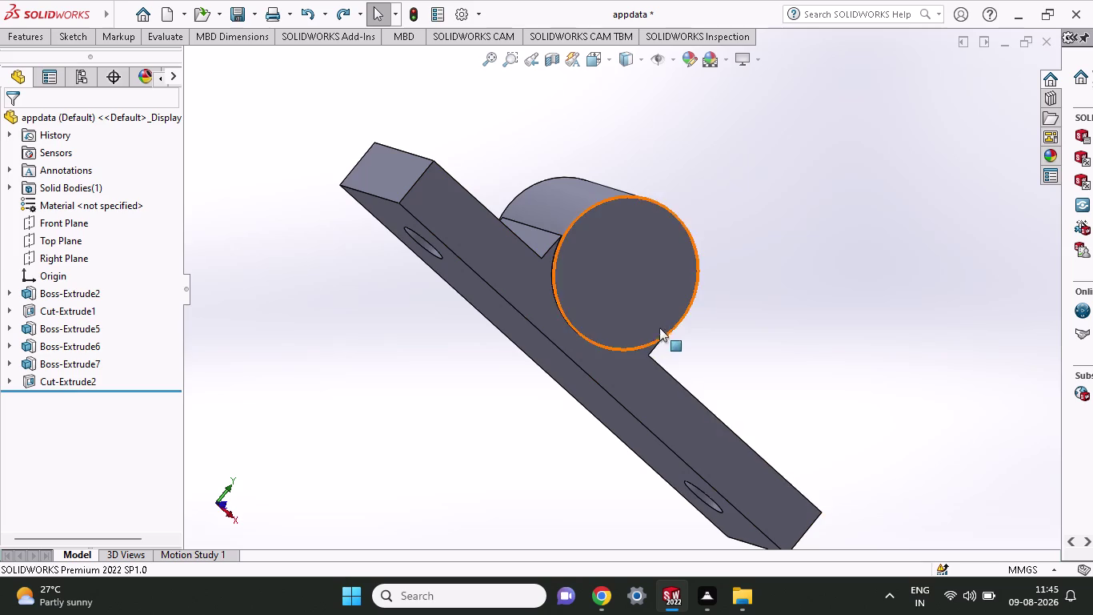
click(635, 316)
click(710, 246)
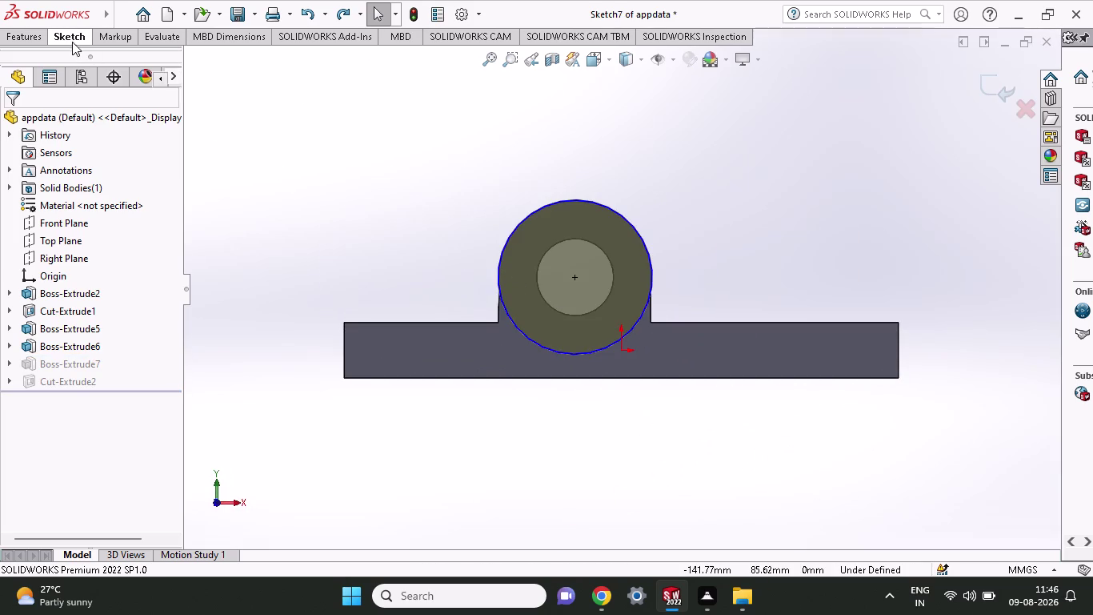
click(68, 40)
click(126, 59)
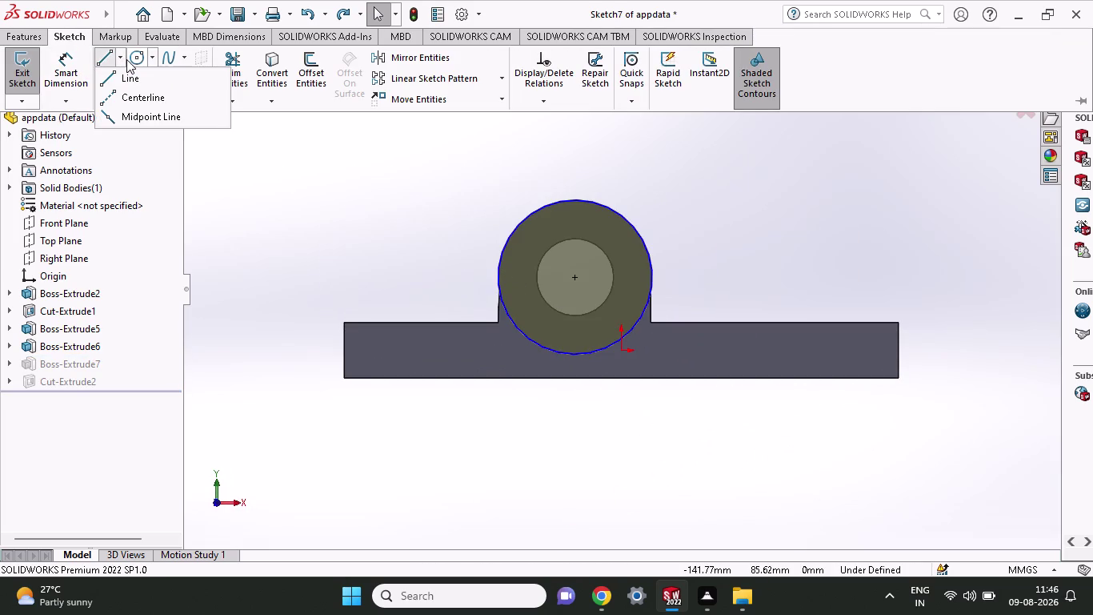
click(127, 59)
click(575, 274)
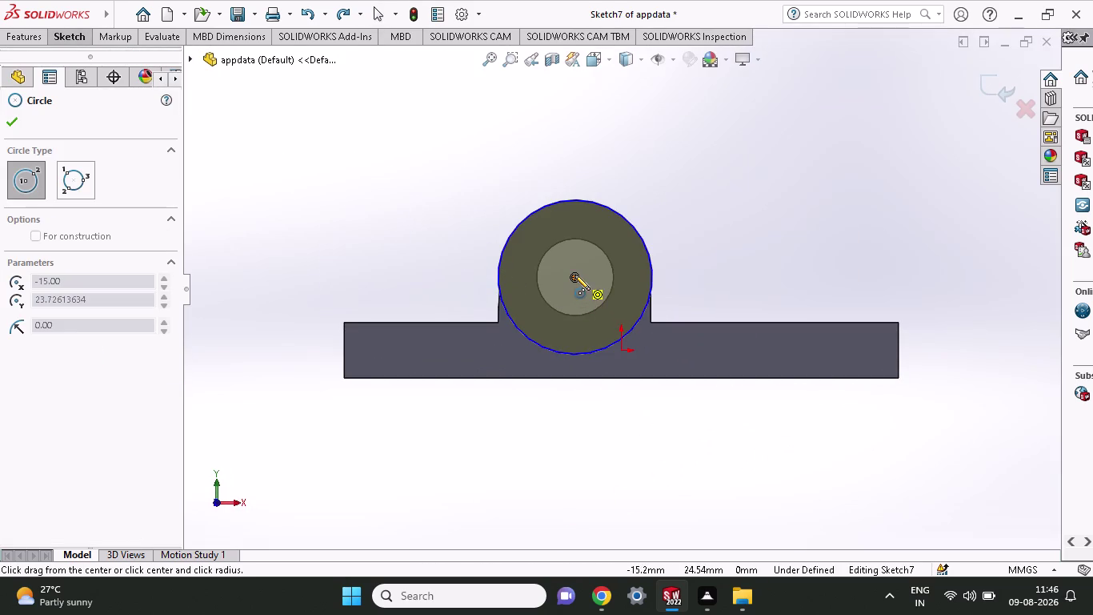
click(588, 318)
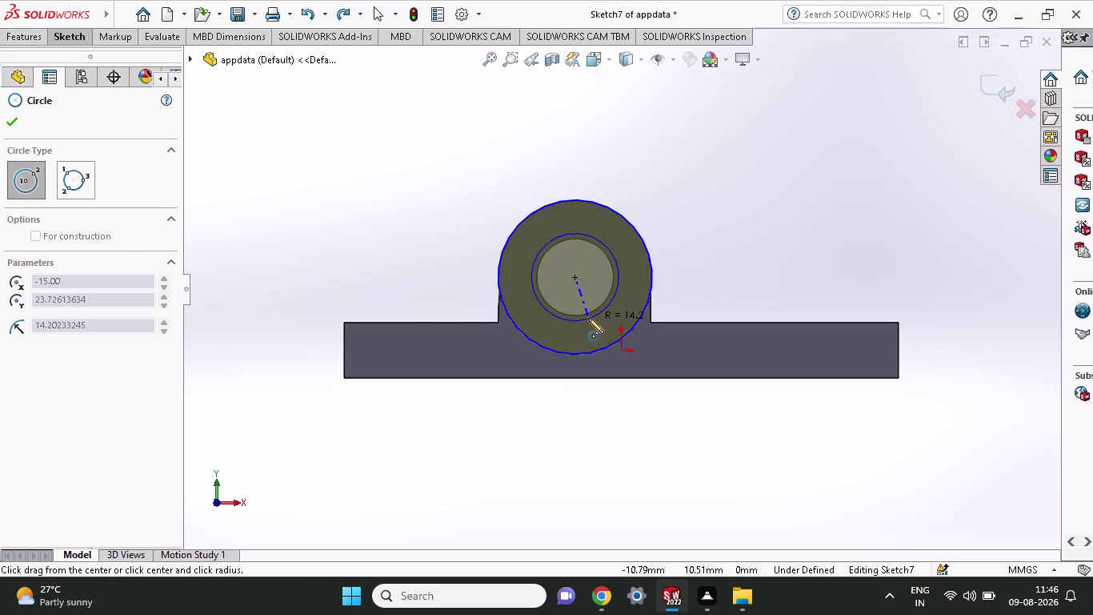
click(35, 44)
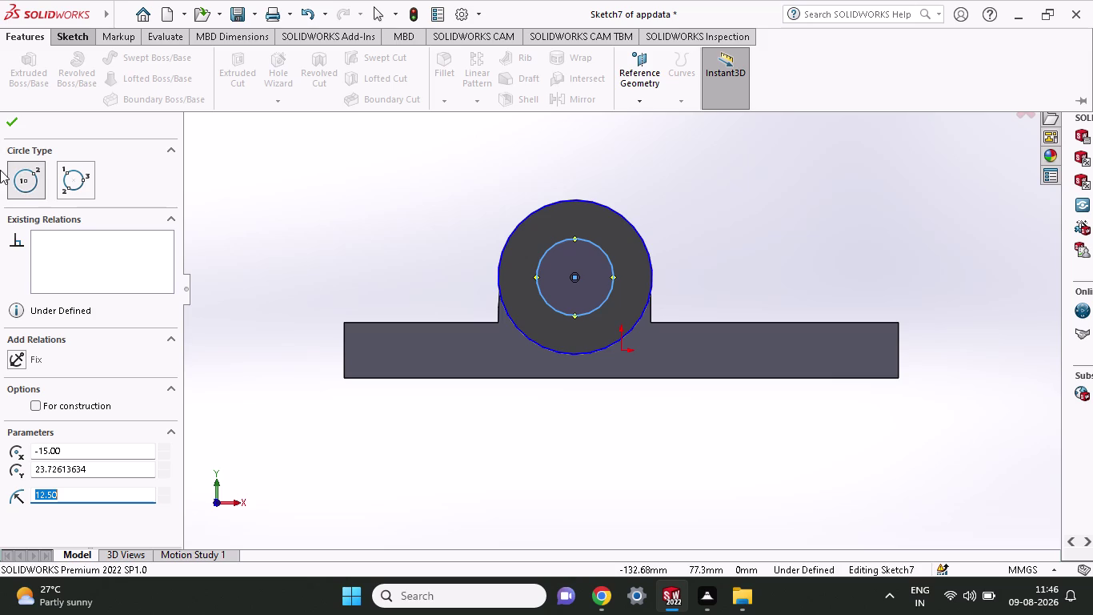
right_click(286, 231)
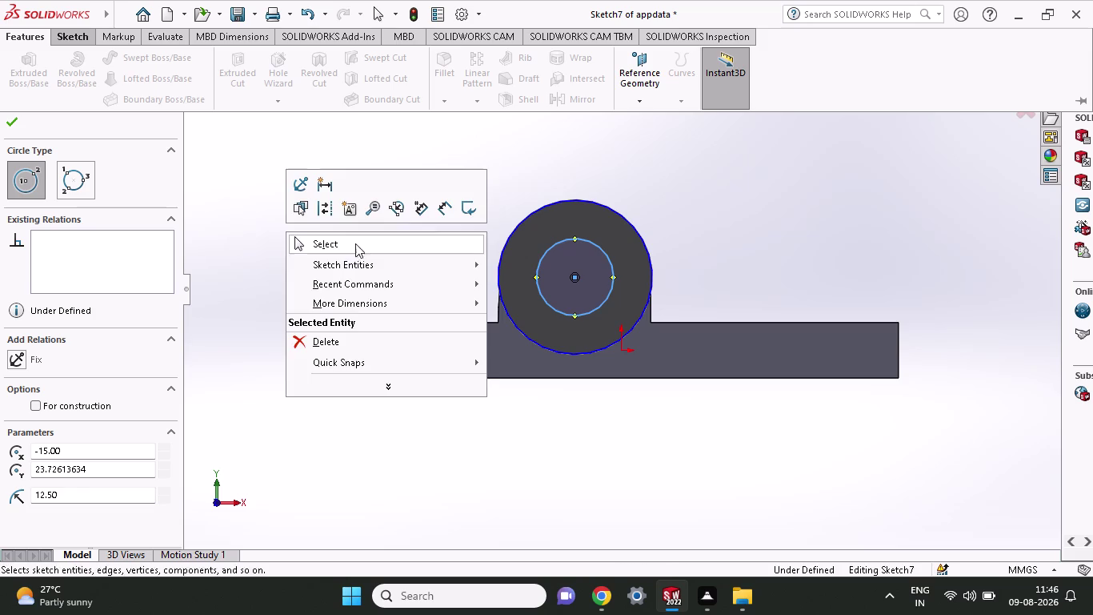
click(478, 143)
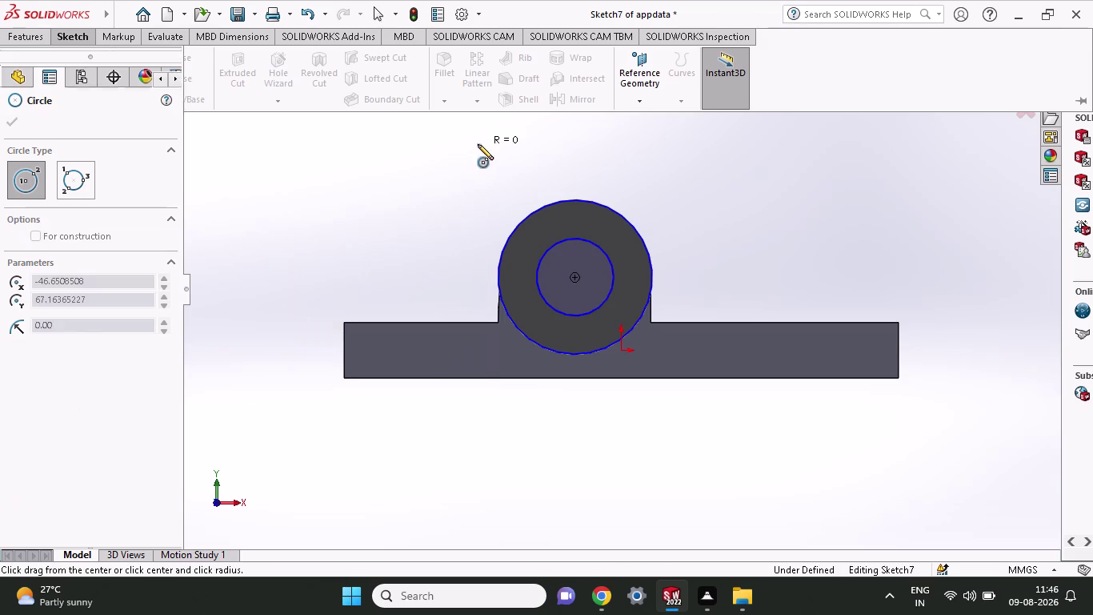
right_click(392, 158)
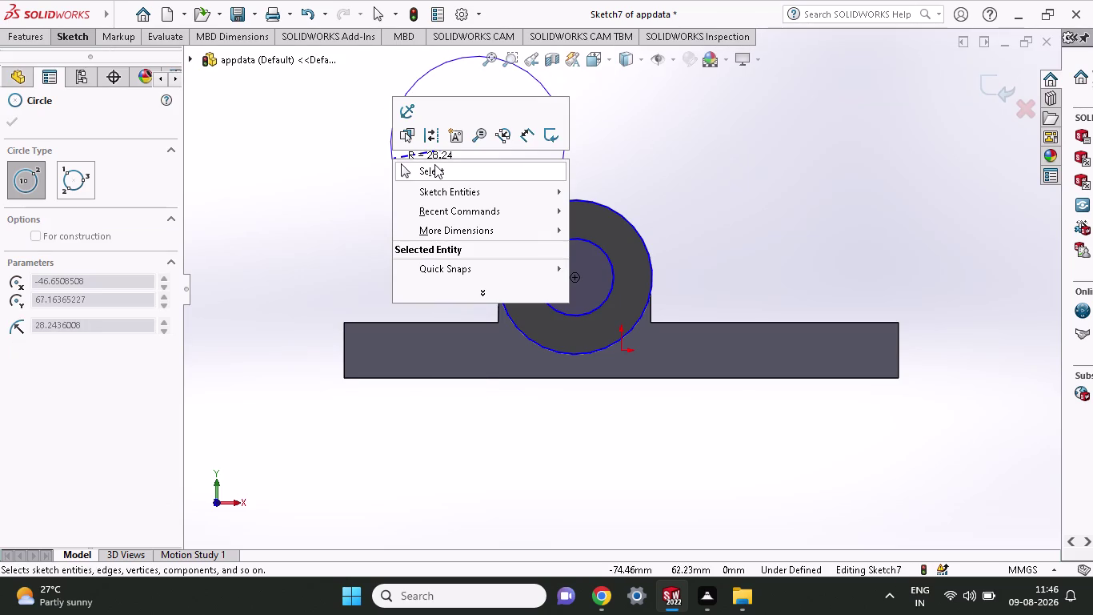
Cancel the extra circle and leave the boss sketch.
click(434, 164)
key(ctrl+z)
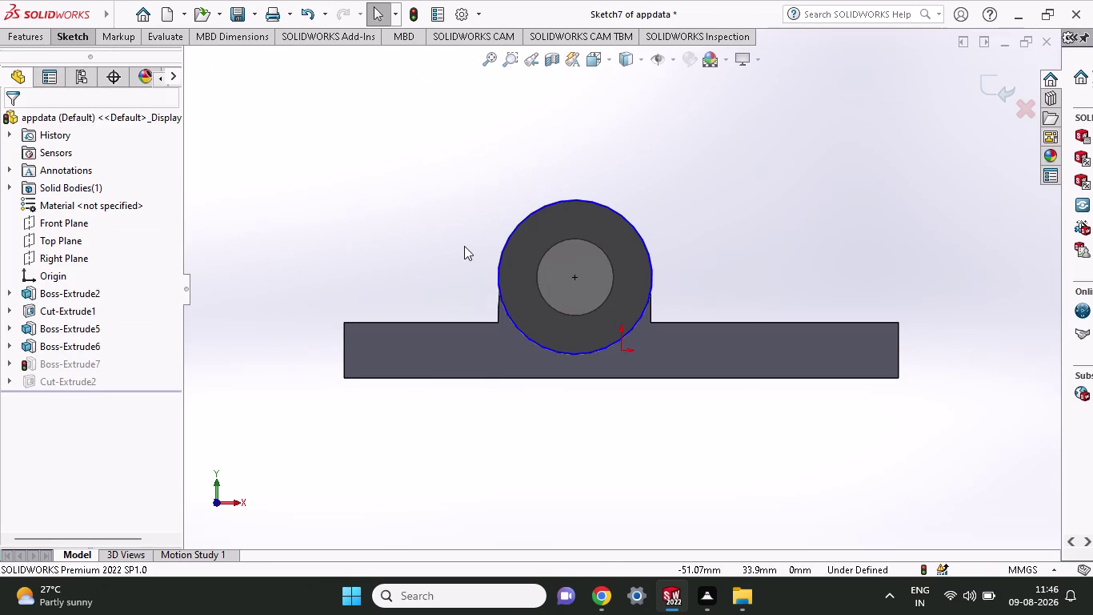
middle_drag(464, 246, 558, 404)
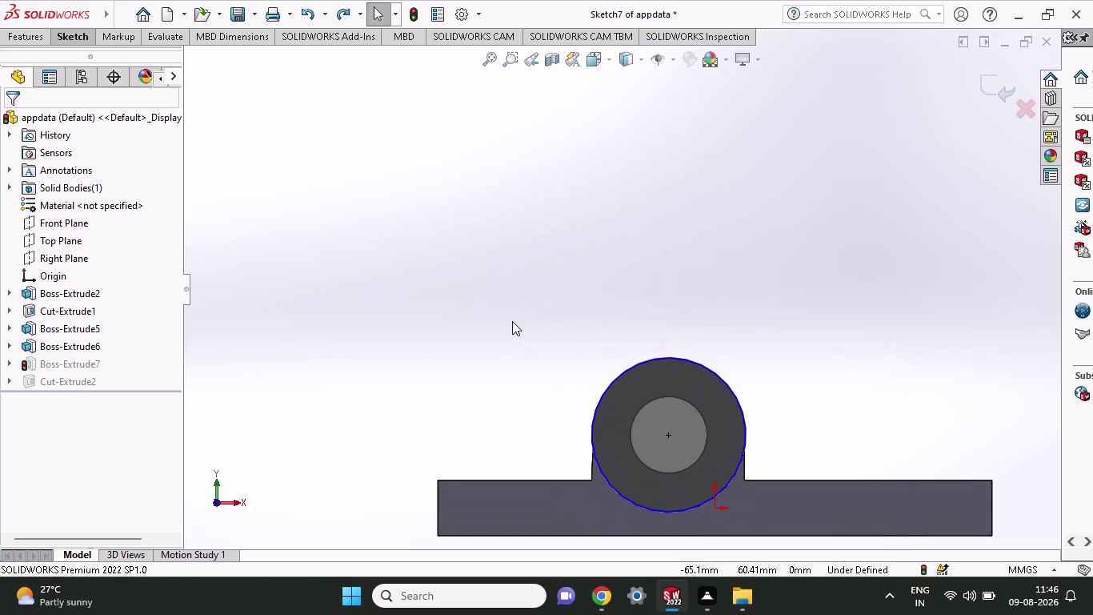
key(ctrl+z)
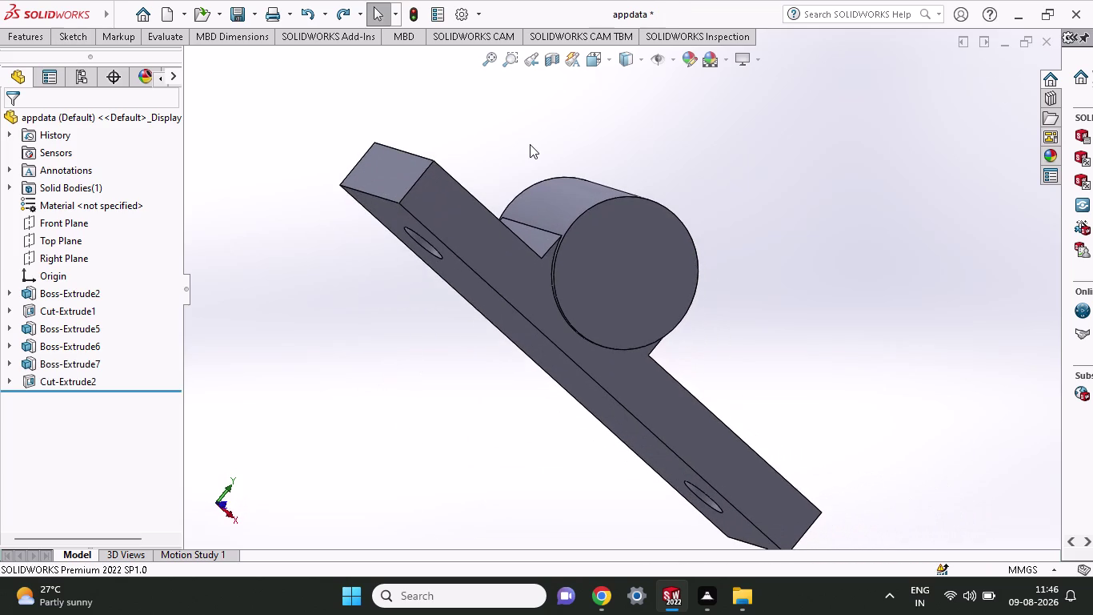
Make a new sketch on the boss front face, leave it, and resume editing Sketch7.
key(ctrl+z)
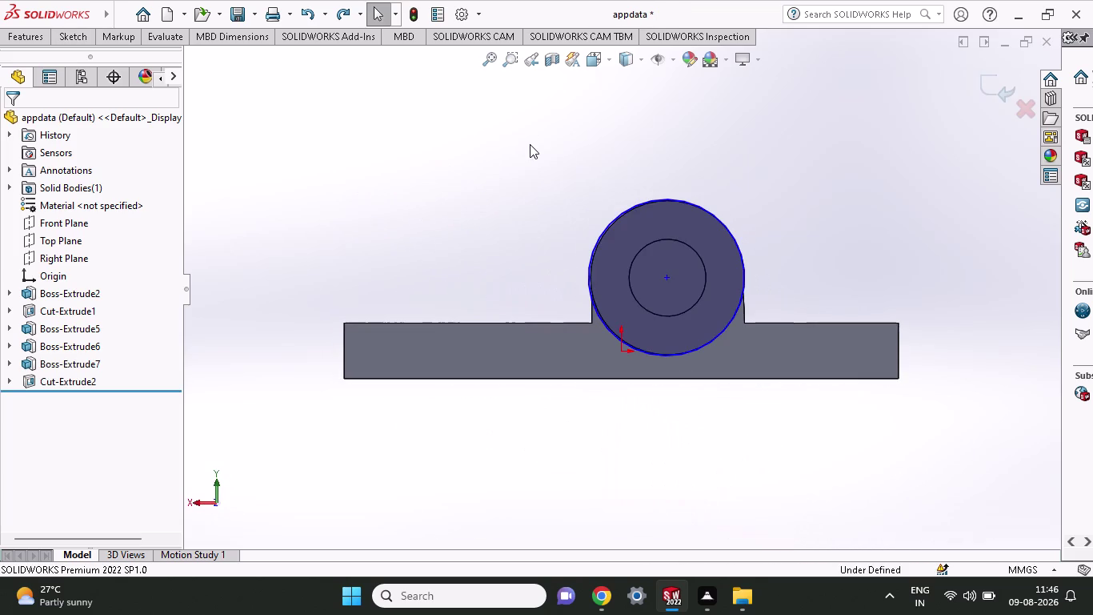
middle_drag(510, 247, 579, 288)
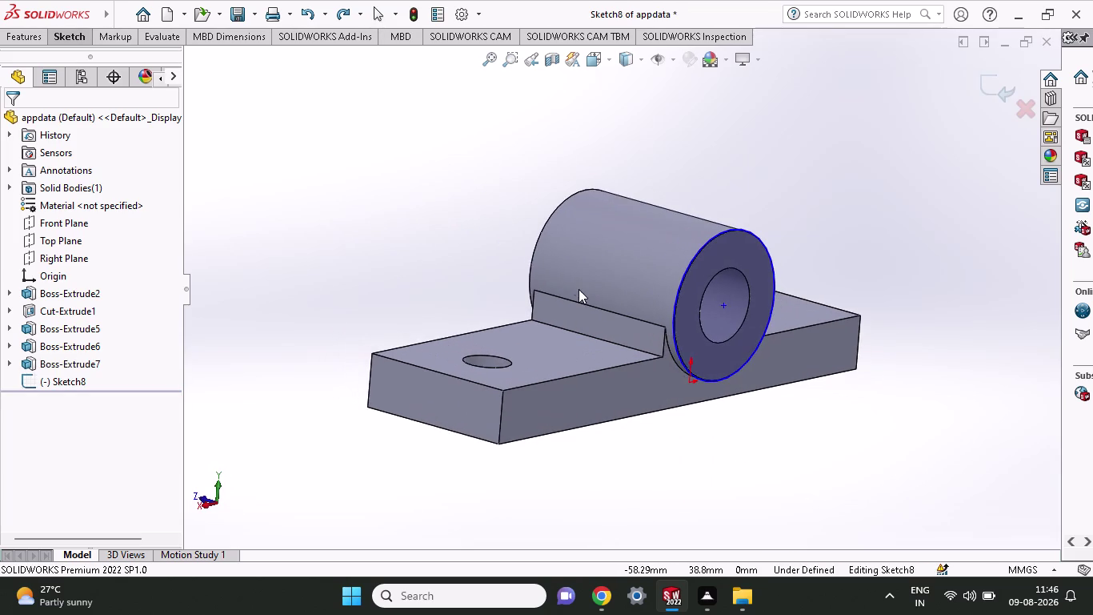
key(ctrl+z)
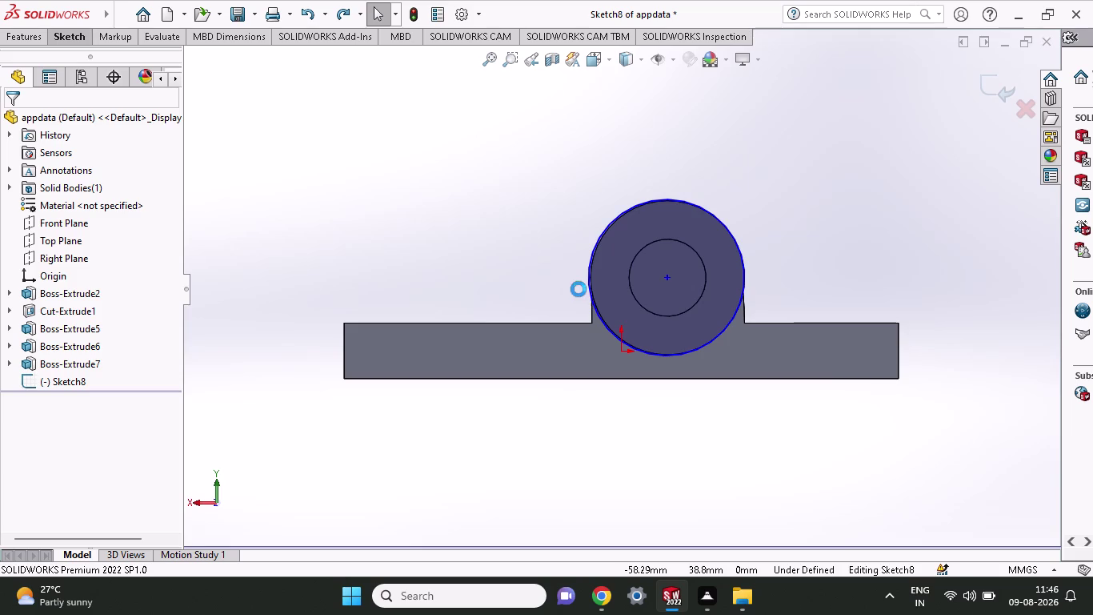
key(ctrl+z)
key(ctrl+z)
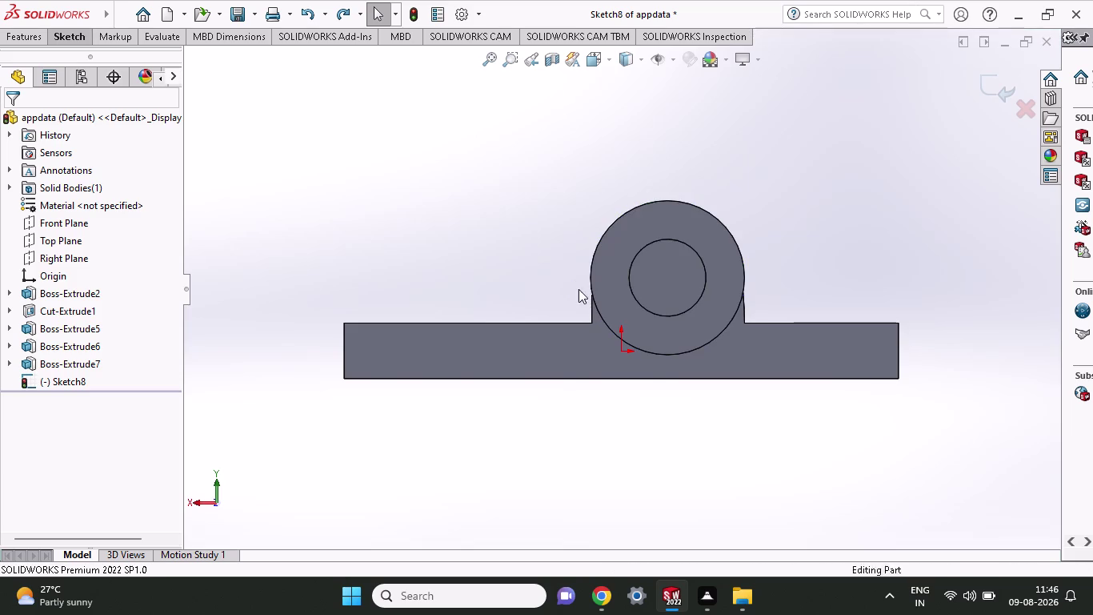
key(ctrl+z)
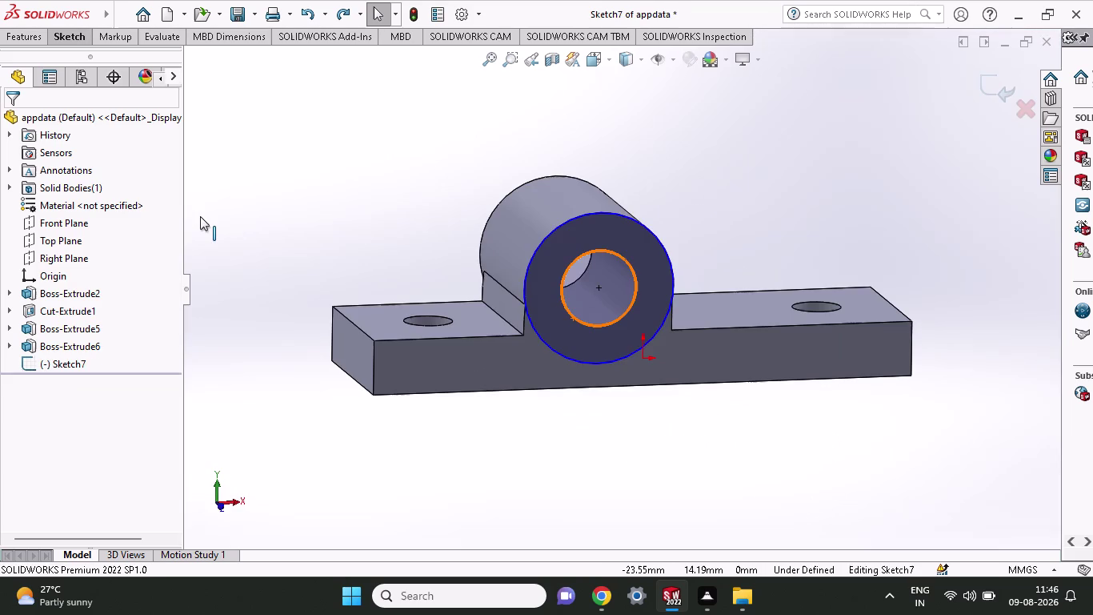
Orbit around the boss and plate, then view Sketch7 straight on with Normal To.
middle_drag(337, 234, 454, 292)
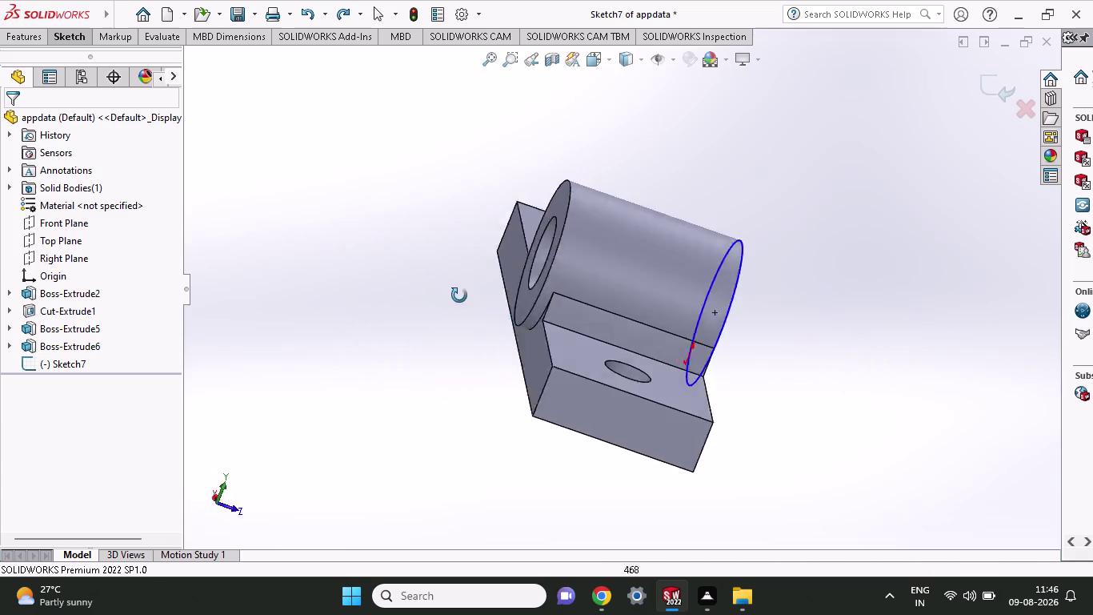
middle_drag(455, 291, 379, 324)
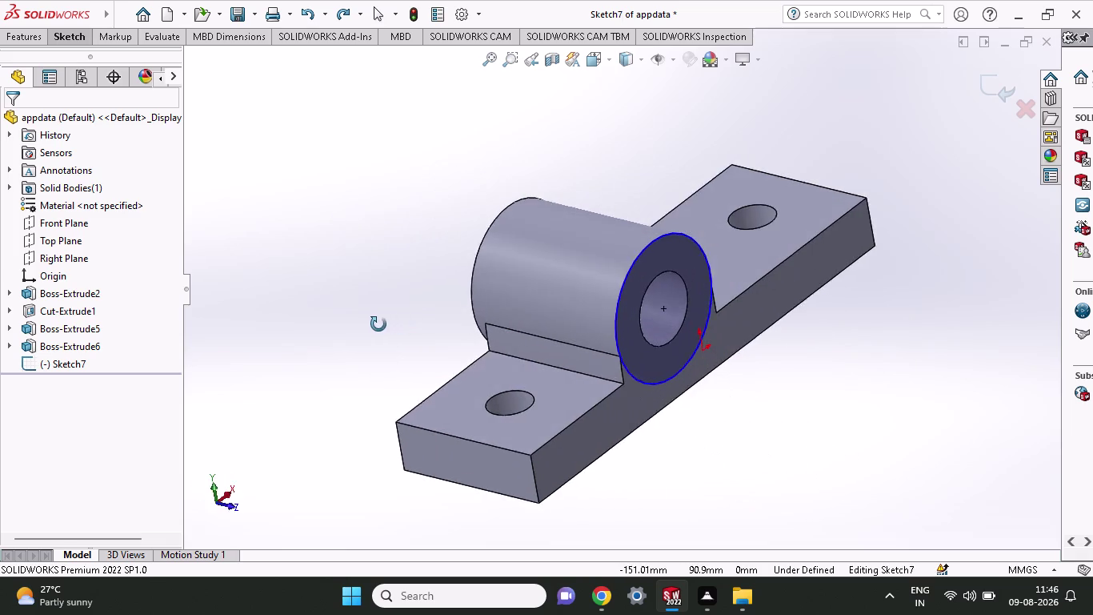
middle_drag(379, 324, 293, 296)
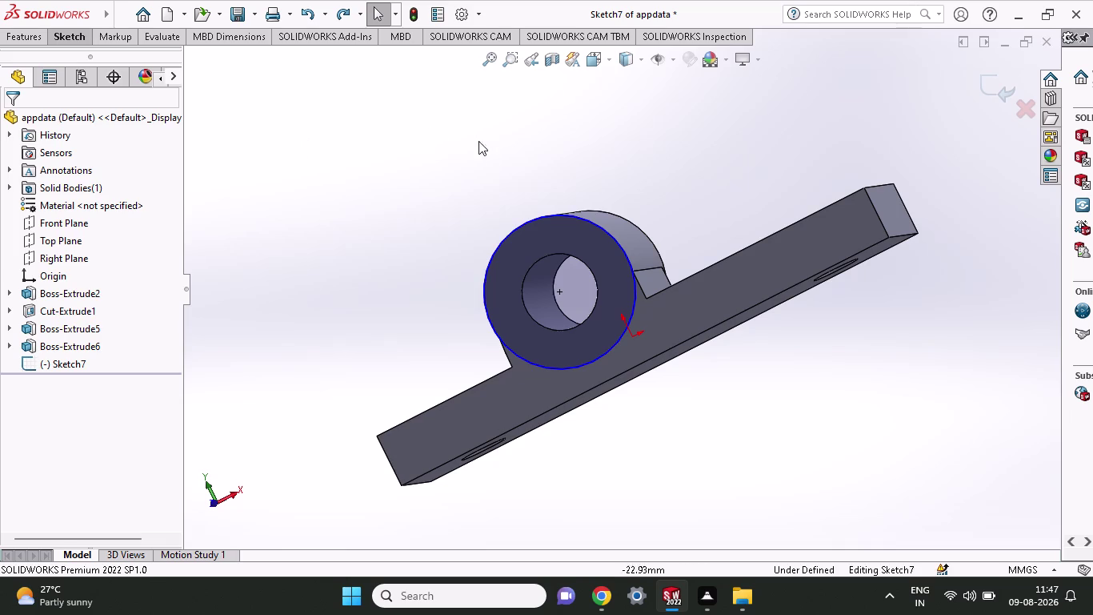
middle_drag(700, 182, 748, 249)
middle_click(749, 248)
middle_click(748, 248)
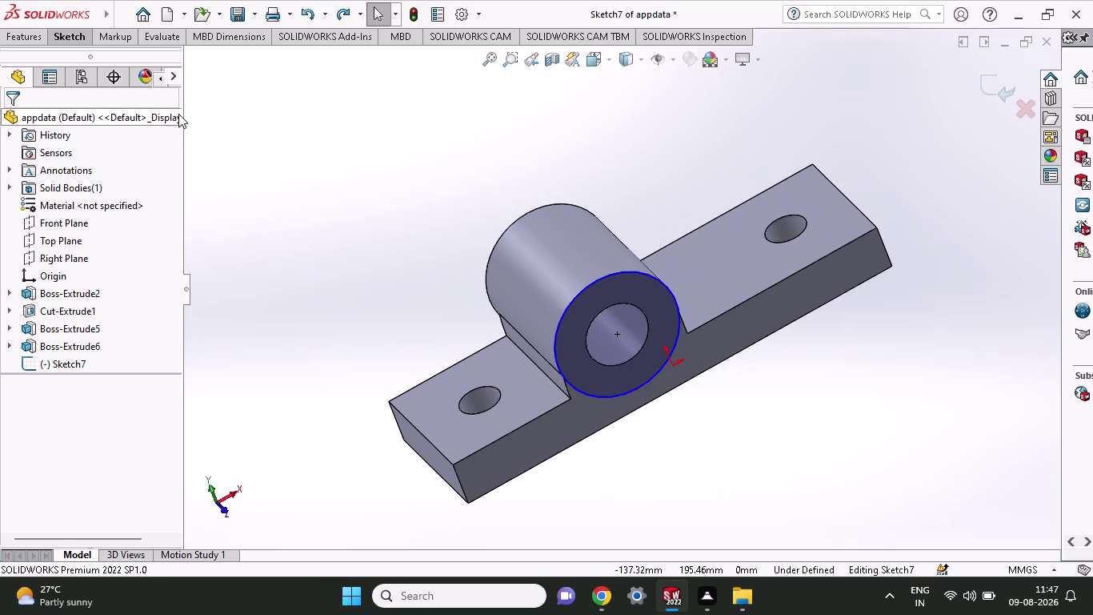
key(ctrl+z)
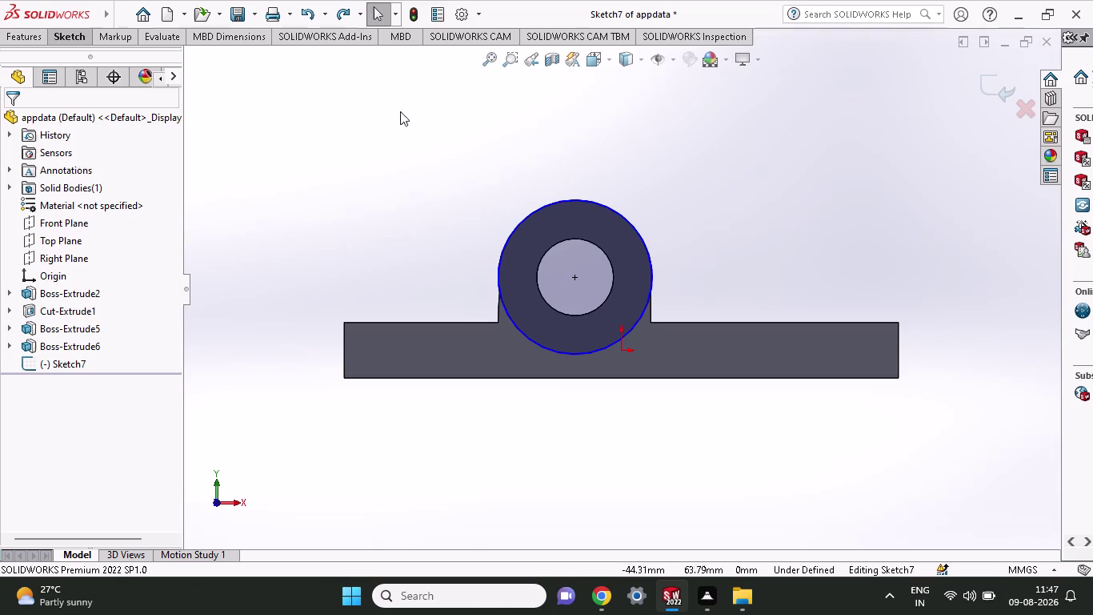
click(85, 31)
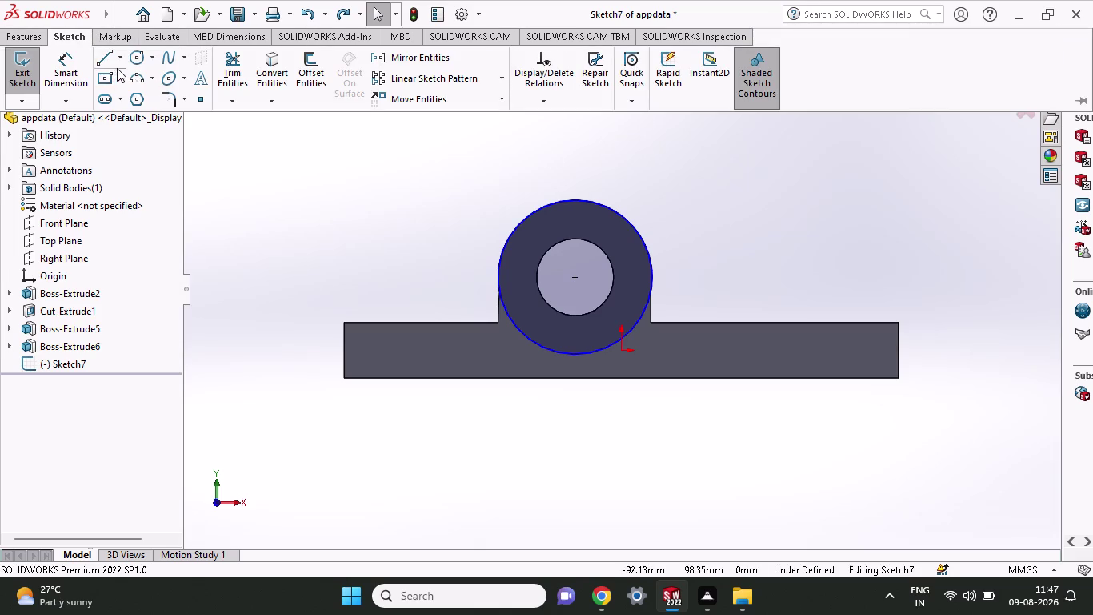
In Sketch7, draw a radius 12.5 circle centred on the bore.
click(137, 62)
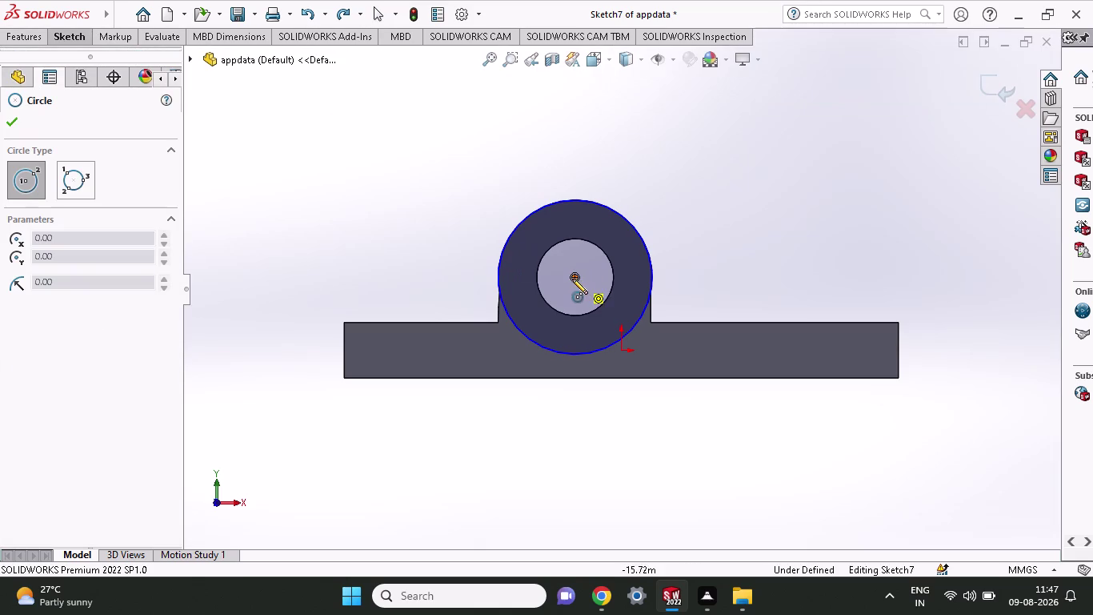
click(572, 278)
click(587, 311)
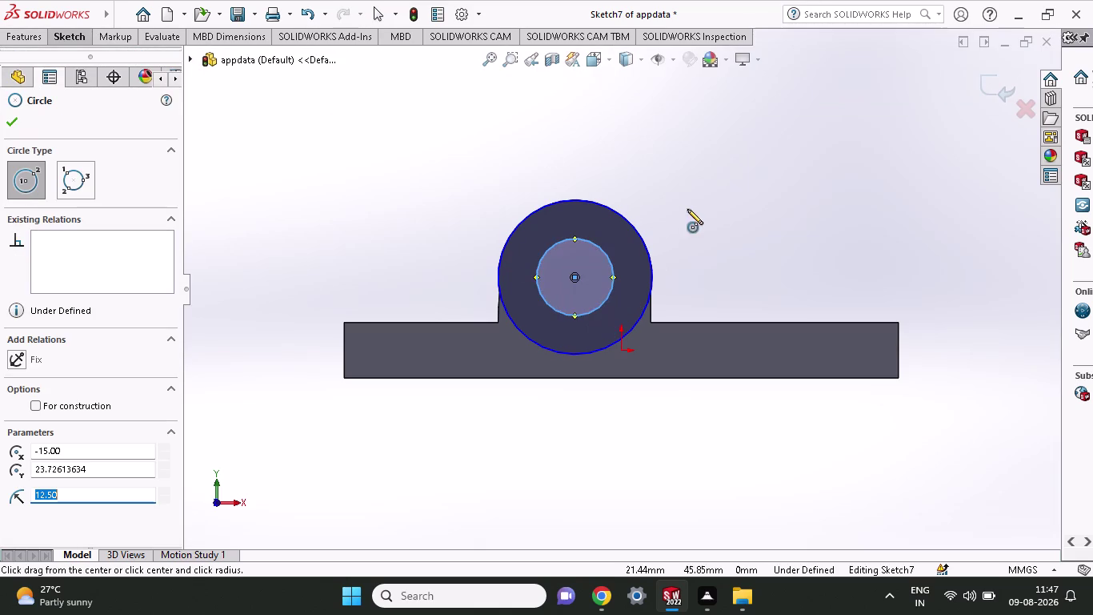
Extrude the ring sketch 2 mm as Boss-Extrude8.
click(33, 41)
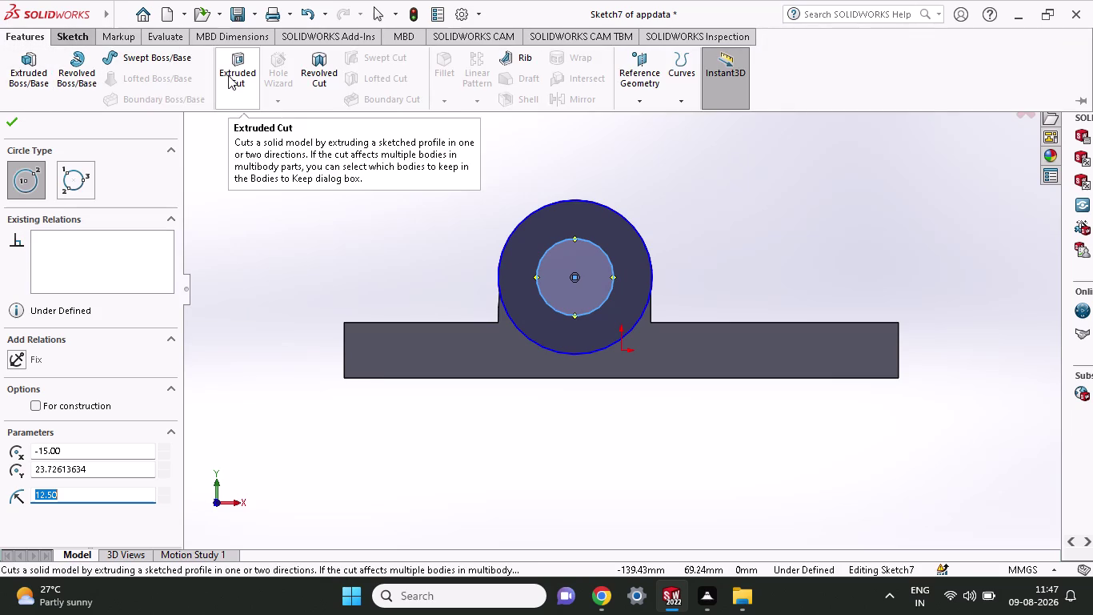
click(40, 74)
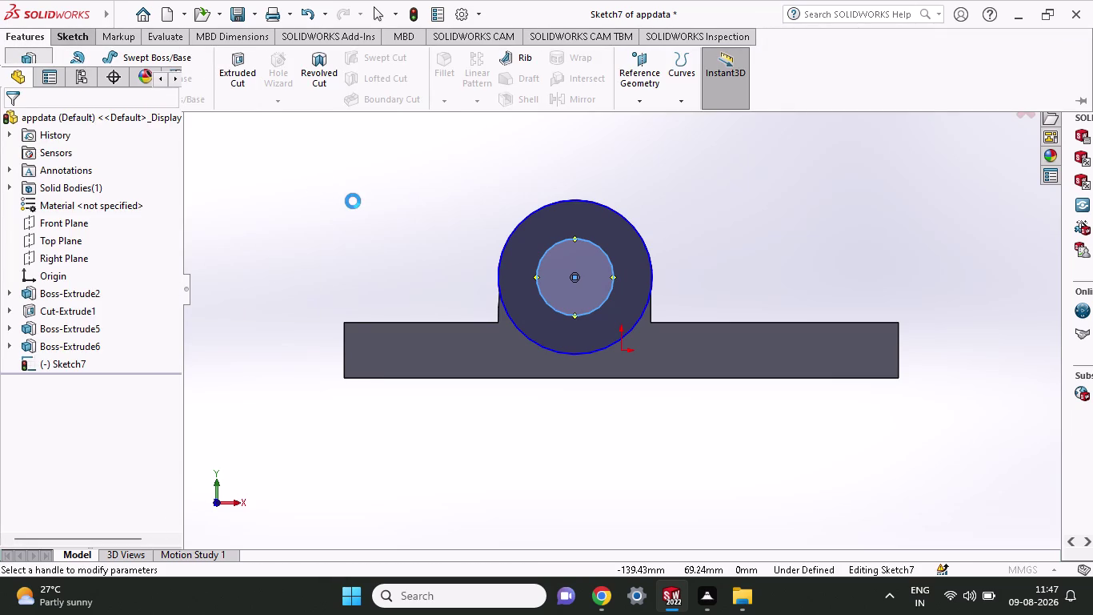
middle_drag(353, 201, 402, 255)
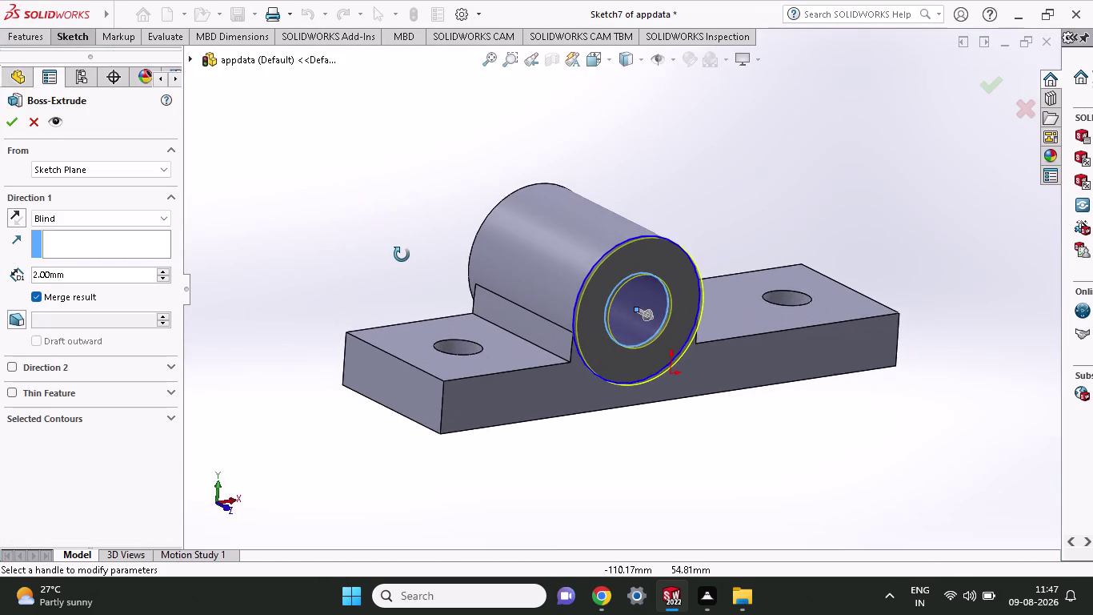
middle_drag(402, 254, 417, 278)
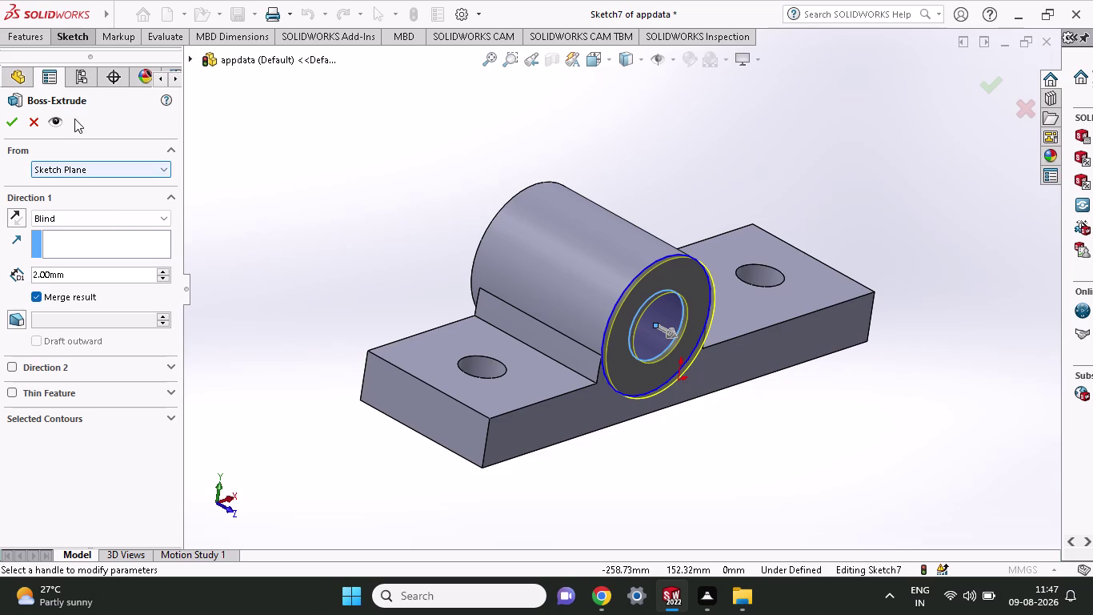
click(12, 125)
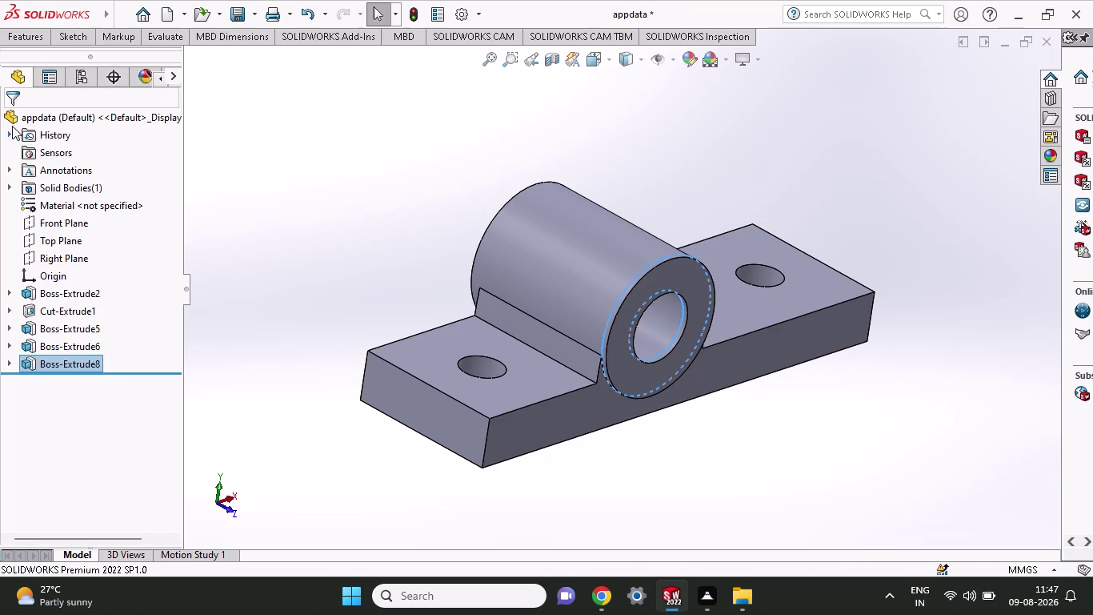
Orbit to inspect the new ring end-on and pick the boss end face.
middle_drag(430, 249, 497, 320)
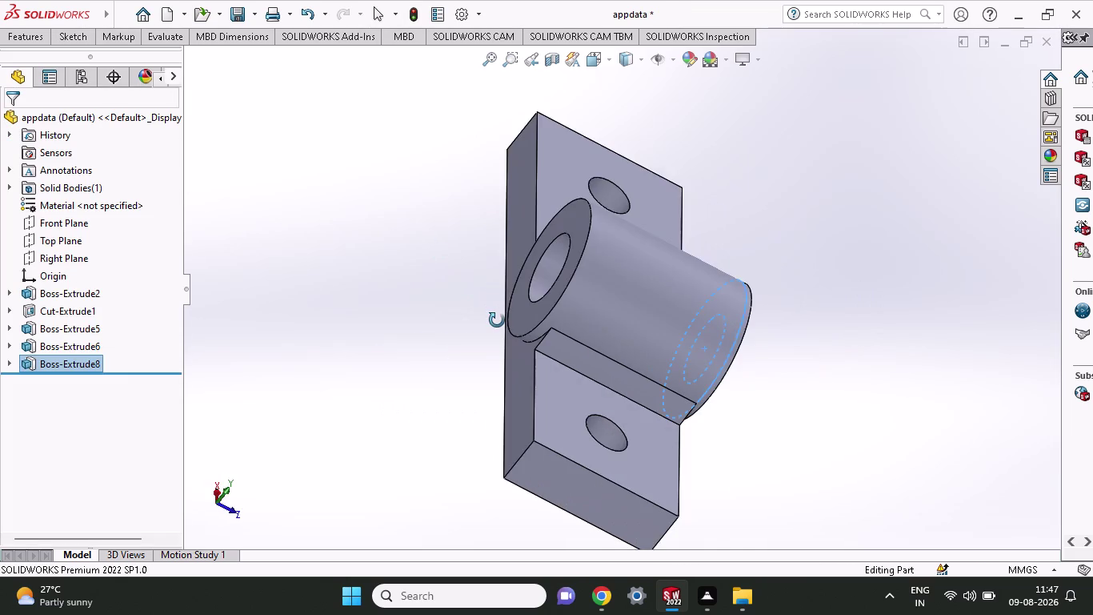
middle_drag(497, 320, 602, 407)
click(34, 36)
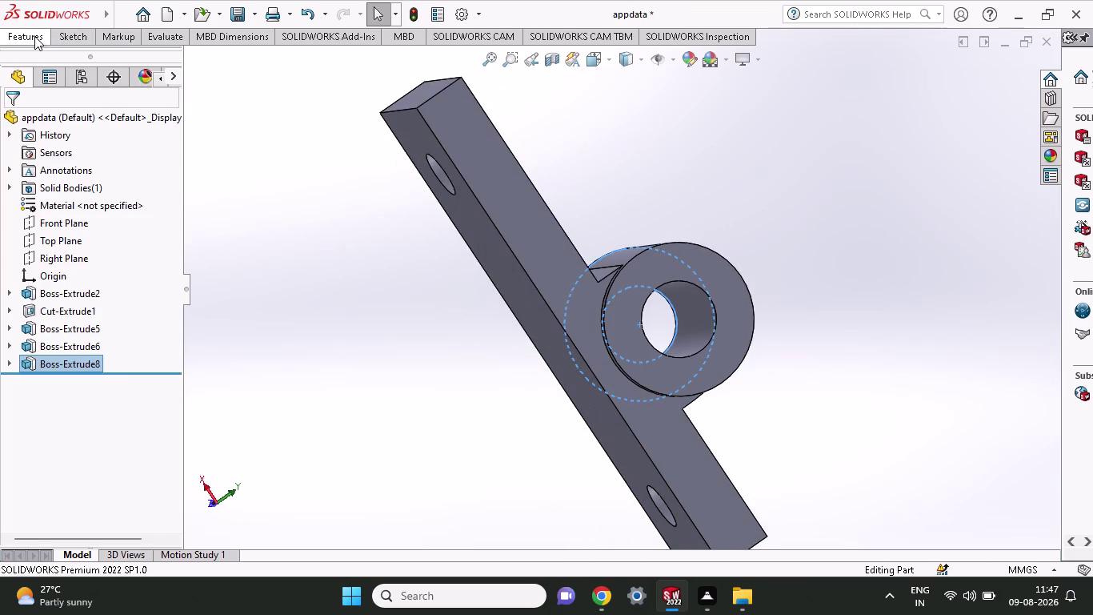
click(242, 184)
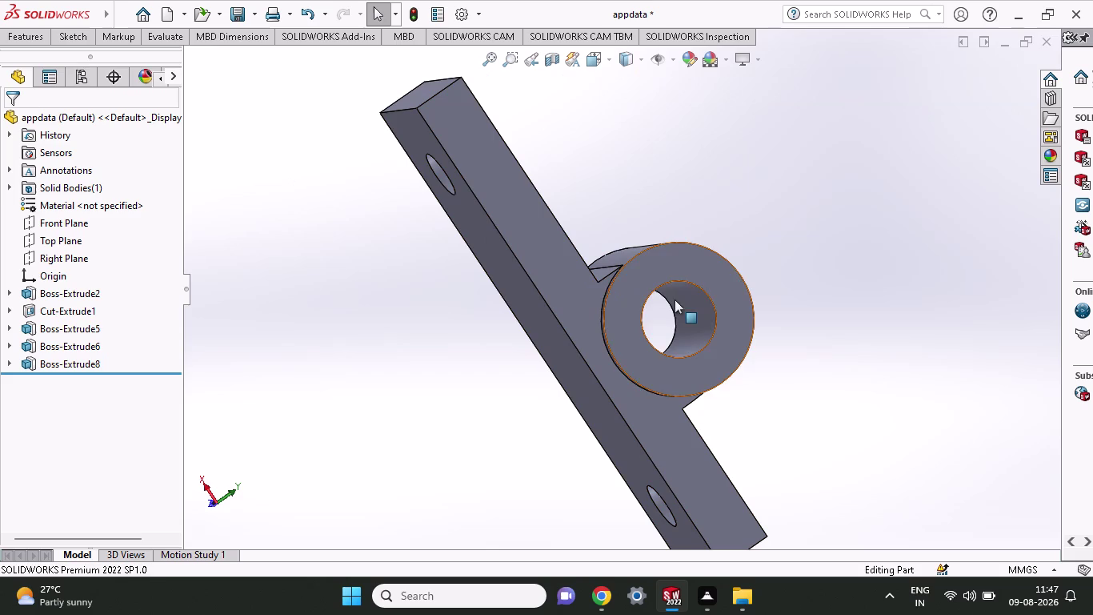
click(652, 262)
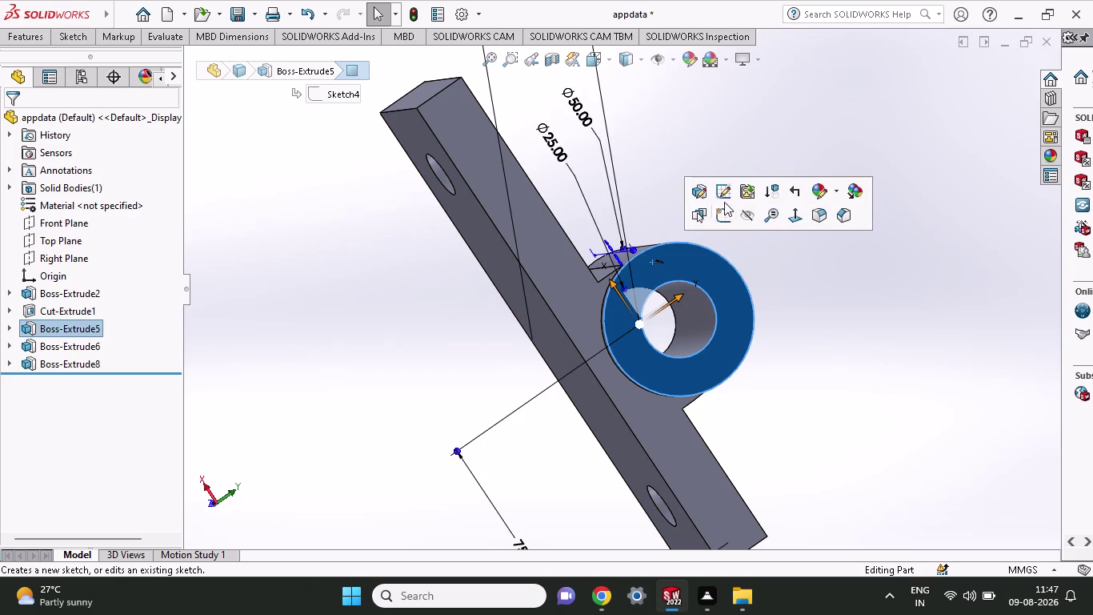
Edit Sketch4 and select the outer Ø50 boss circle.
click(724, 198)
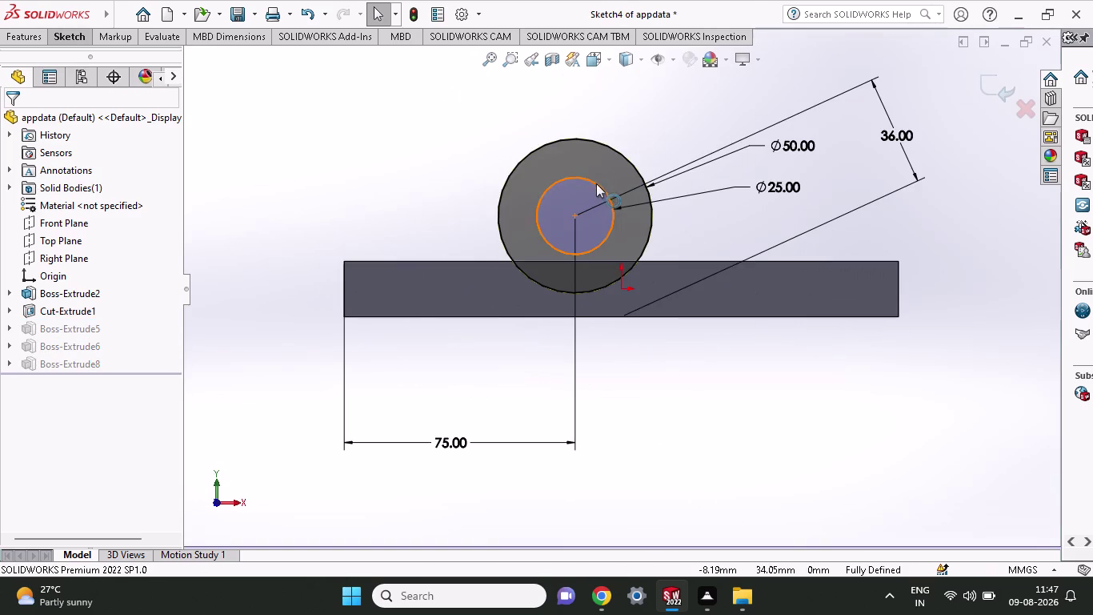
click(75, 32)
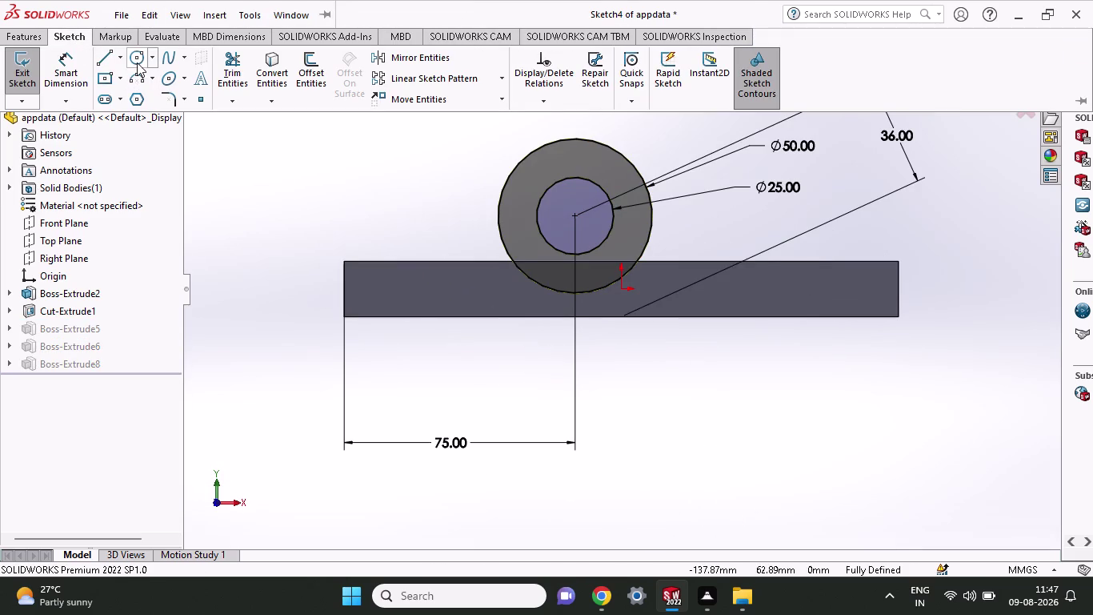
click(136, 63)
click(575, 215)
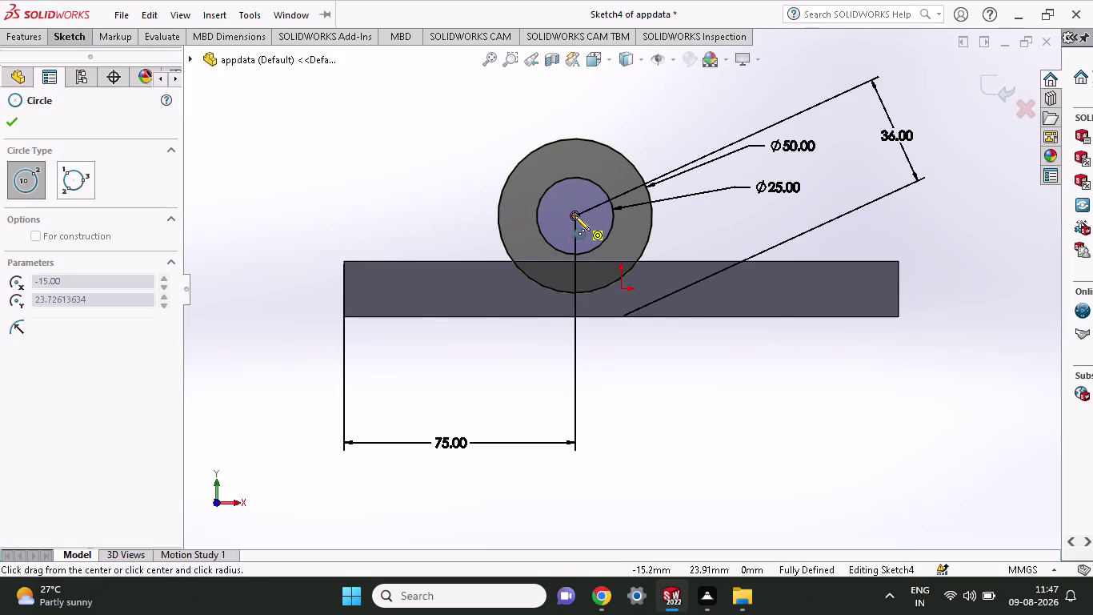
click(596, 287)
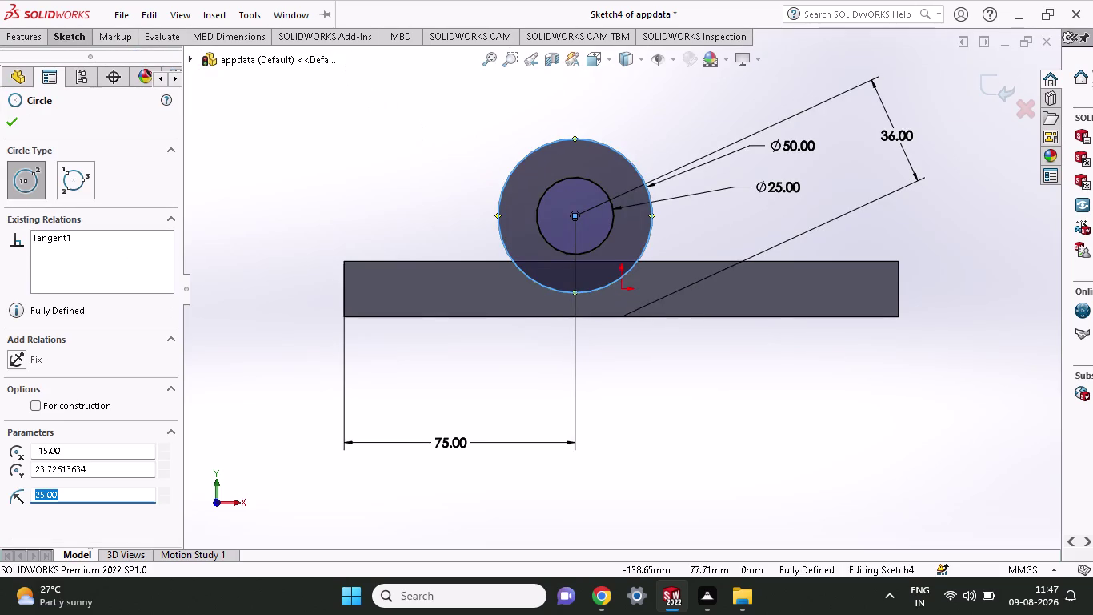
click(13, 33)
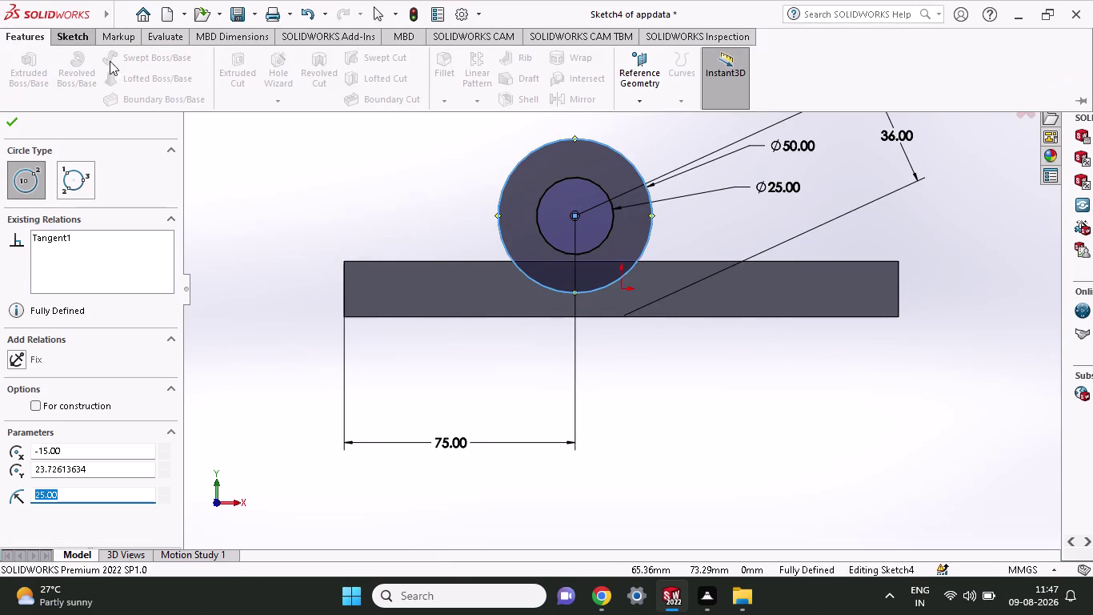
right_click(383, 173)
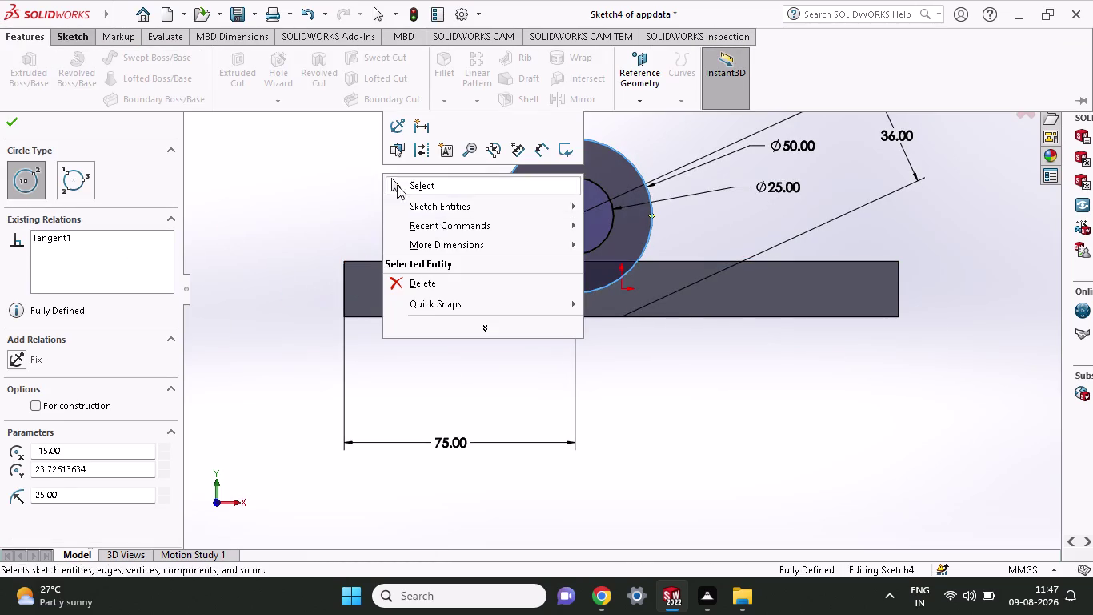
click(427, 277)
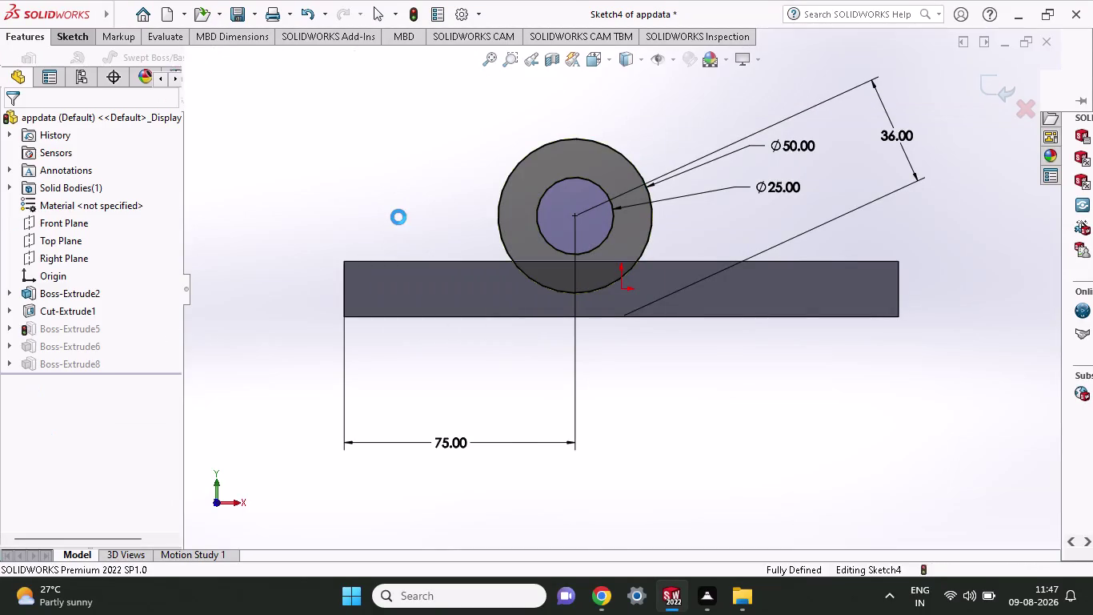
Orbit the boss sketch, then undo twice to dismiss the outer circle's properties.
scroll(up, 3)
middle_drag(403, 219, 462, 268)
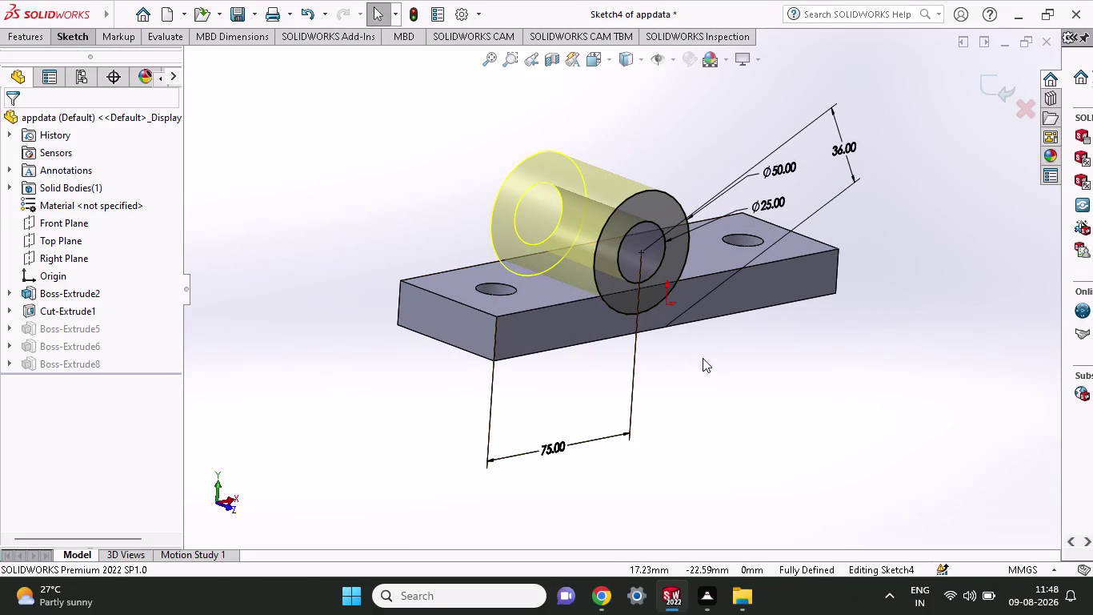
click(702, 368)
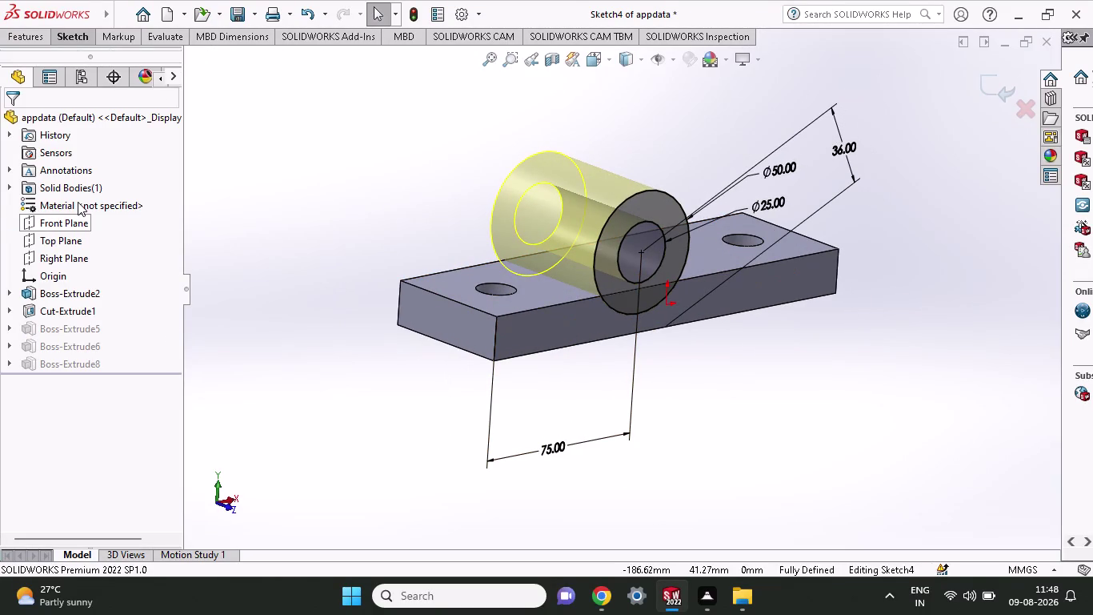
click(24, 31)
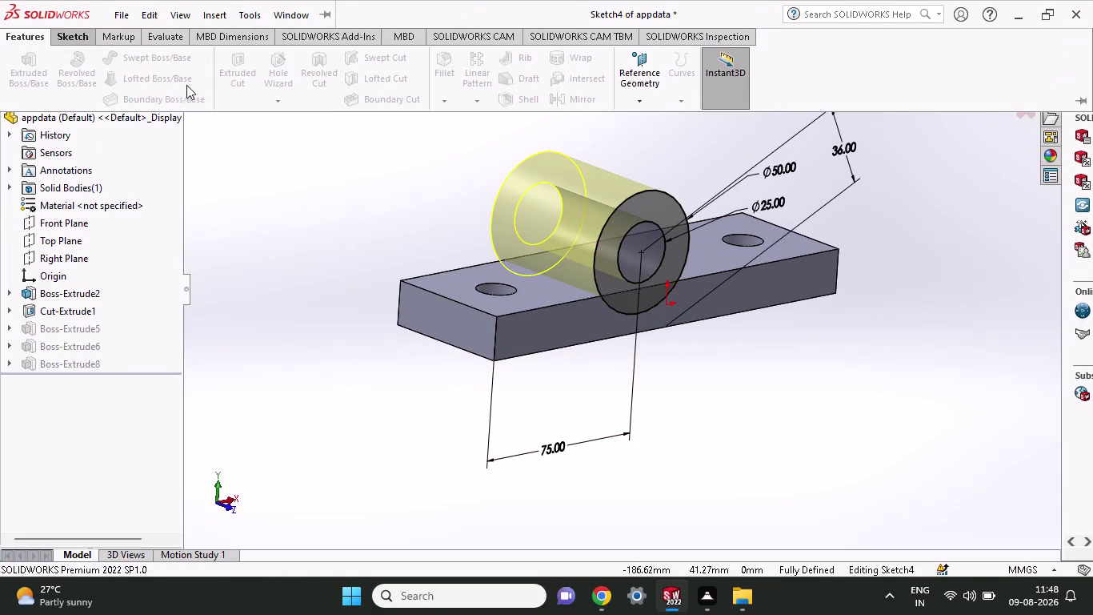
click(75, 37)
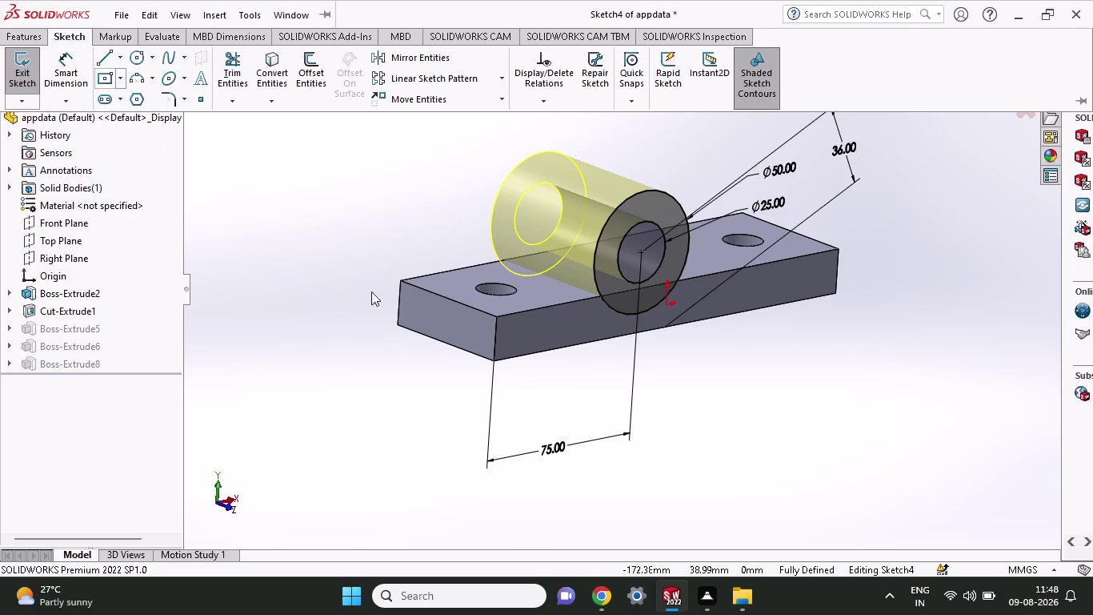
right_click(344, 304)
click(348, 226)
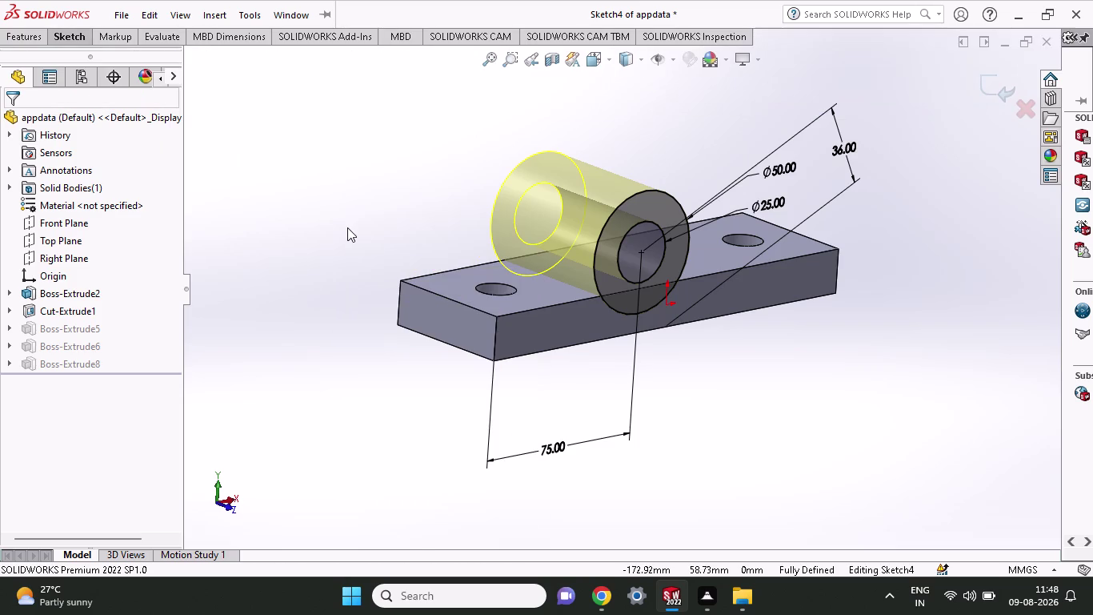
key(ctrl+z)
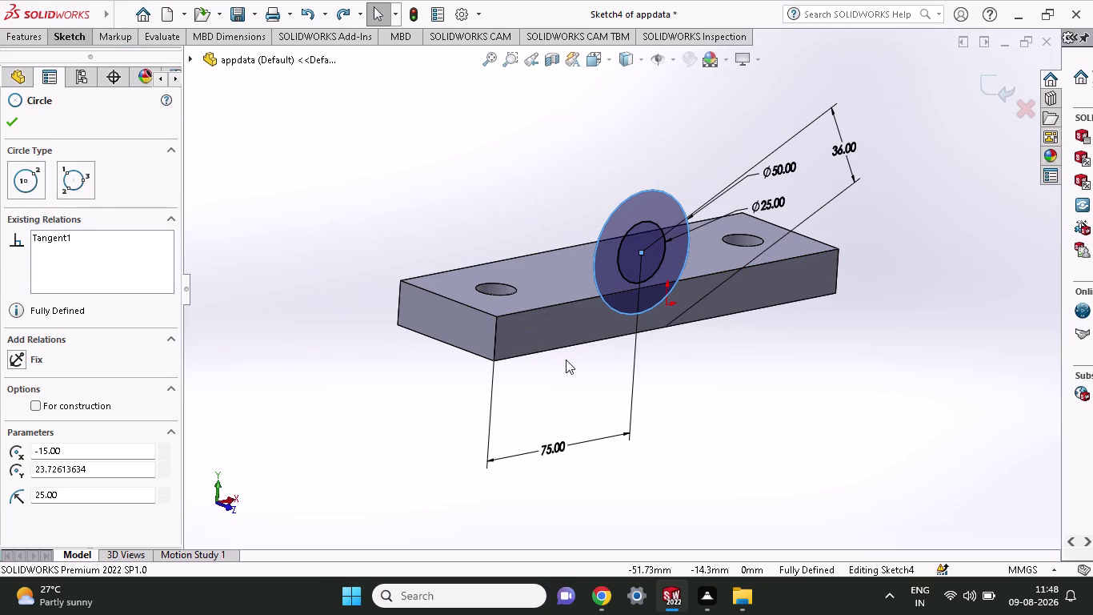
key(ctrl+z)
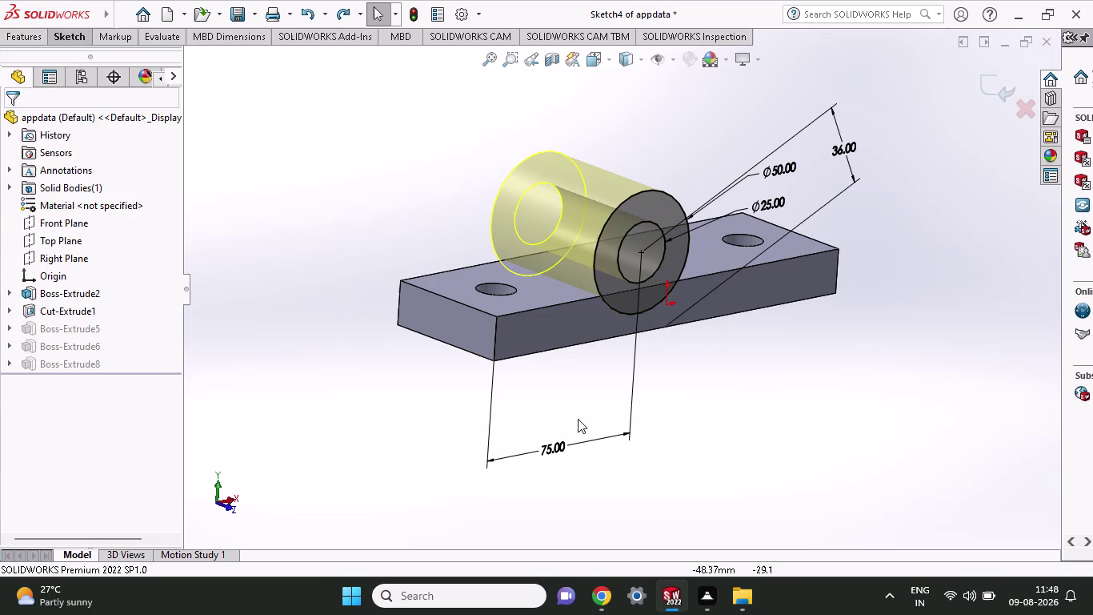